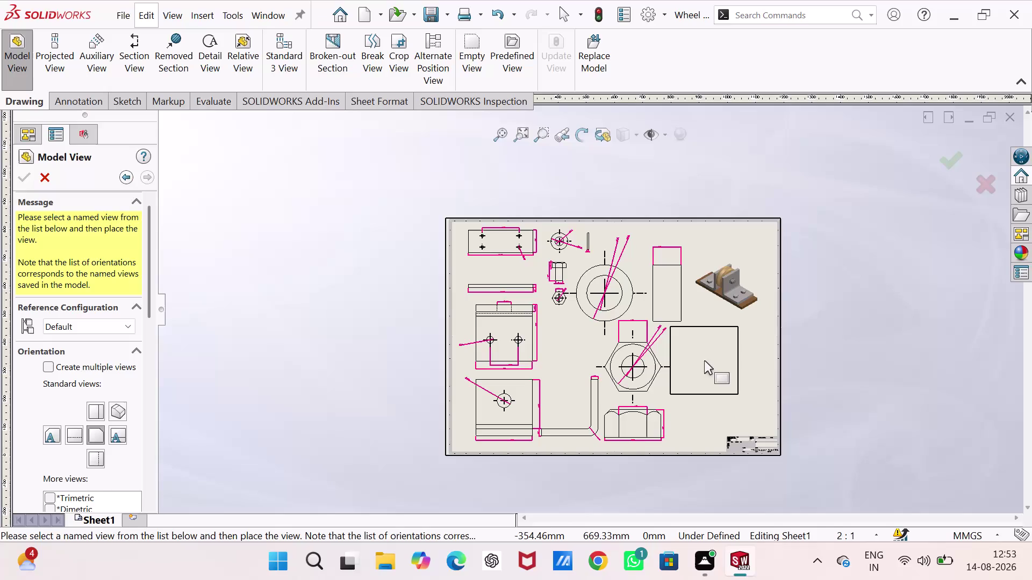
Place the wheel's front view, then drop its projected side view to the right.
click(704, 361)
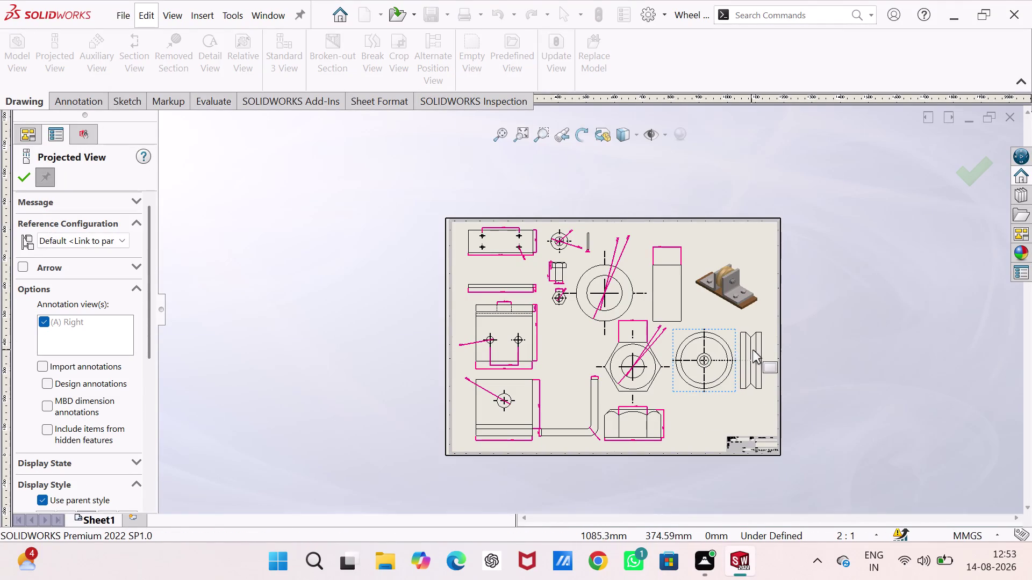
click(757, 350)
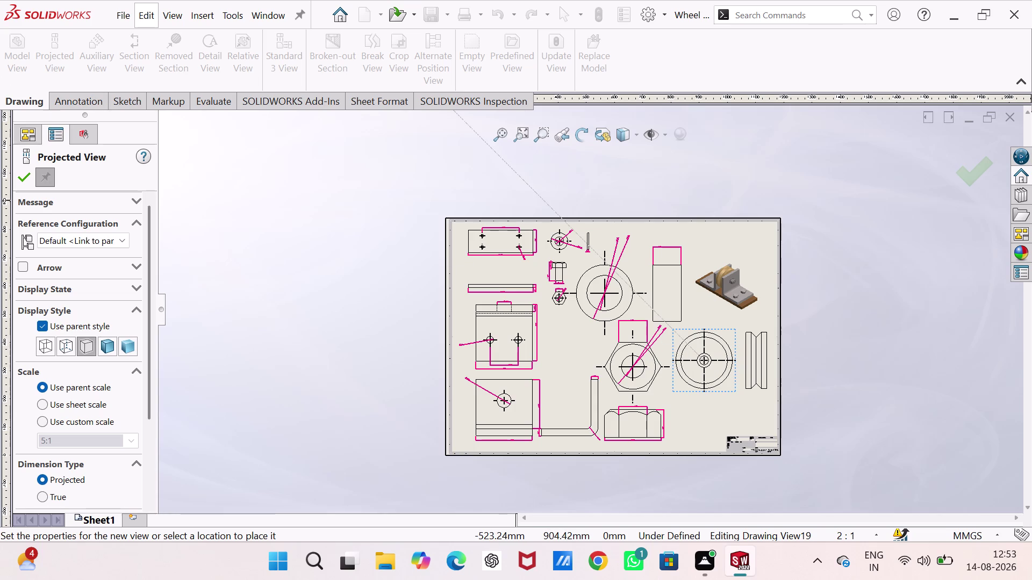
click(22, 174)
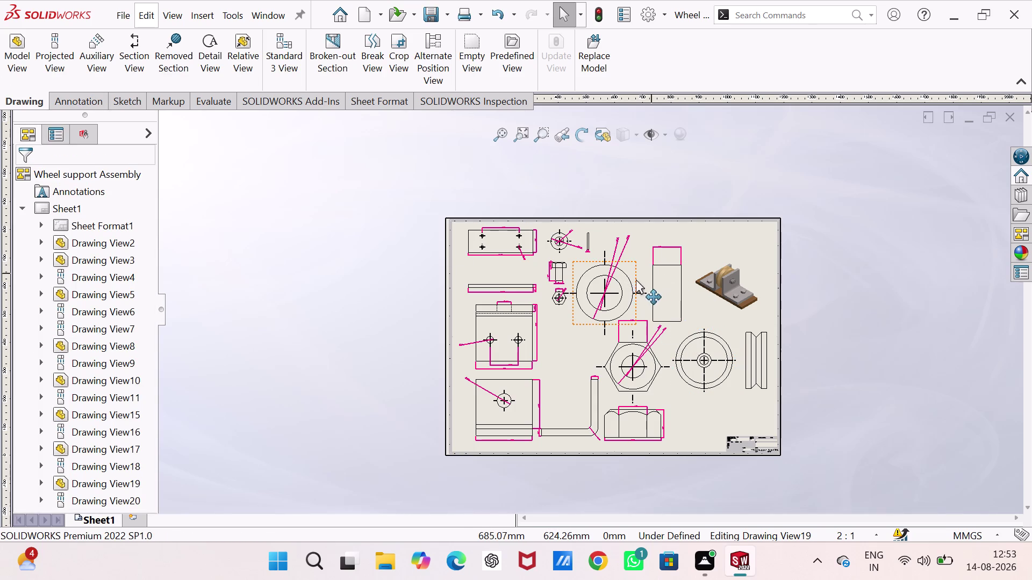
Set the bushing view (Drawing View15) to a custom 10:1 scale.
click(631, 280)
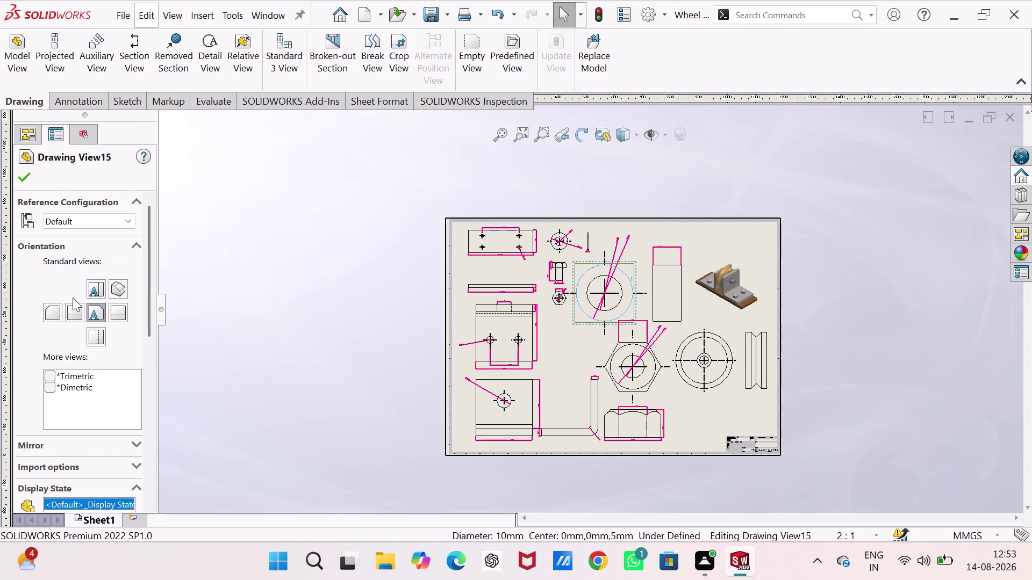
drag(150, 311, 155, 457)
click(134, 340)
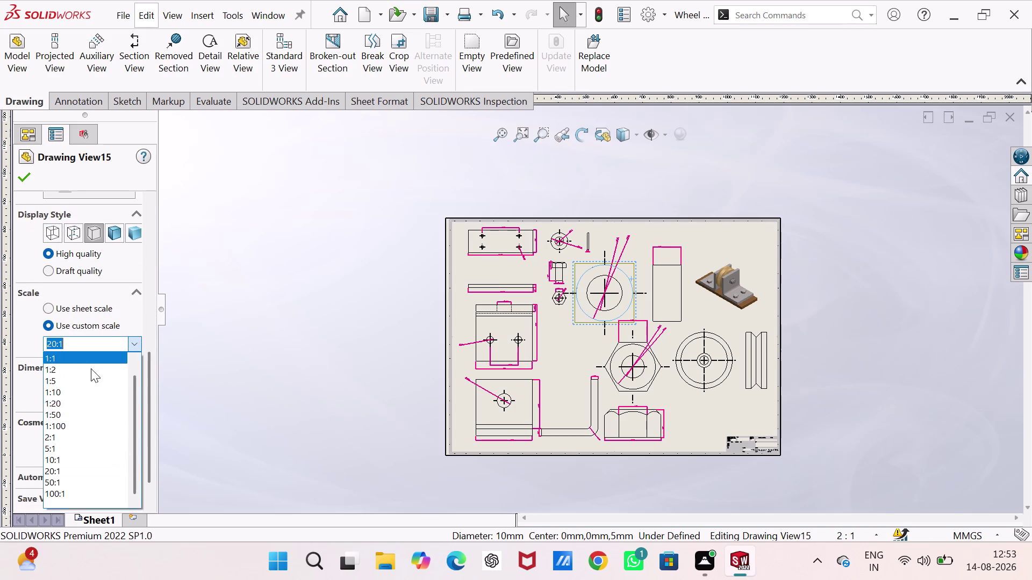
click(65, 462)
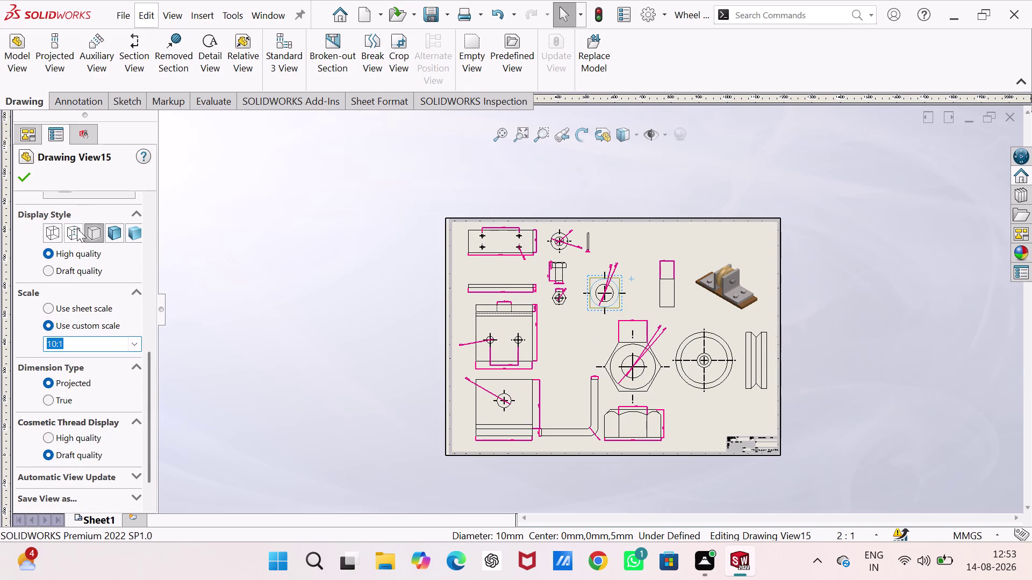
drag(20, 173, 26, 177)
Move the bushing front view below the small nut.
scroll(down, 3)
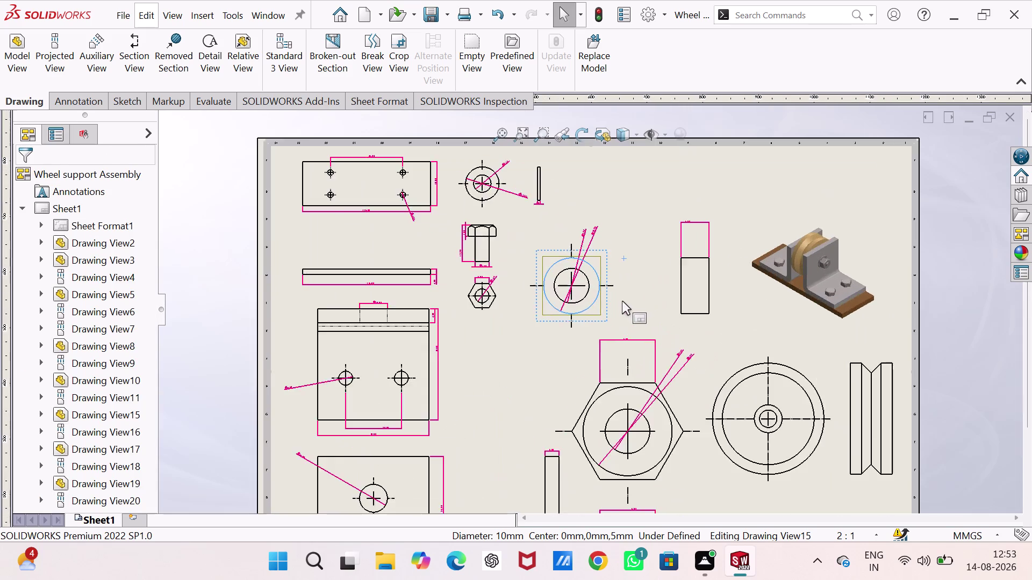
scroll(down, 3)
drag(494, 289, 425, 370)
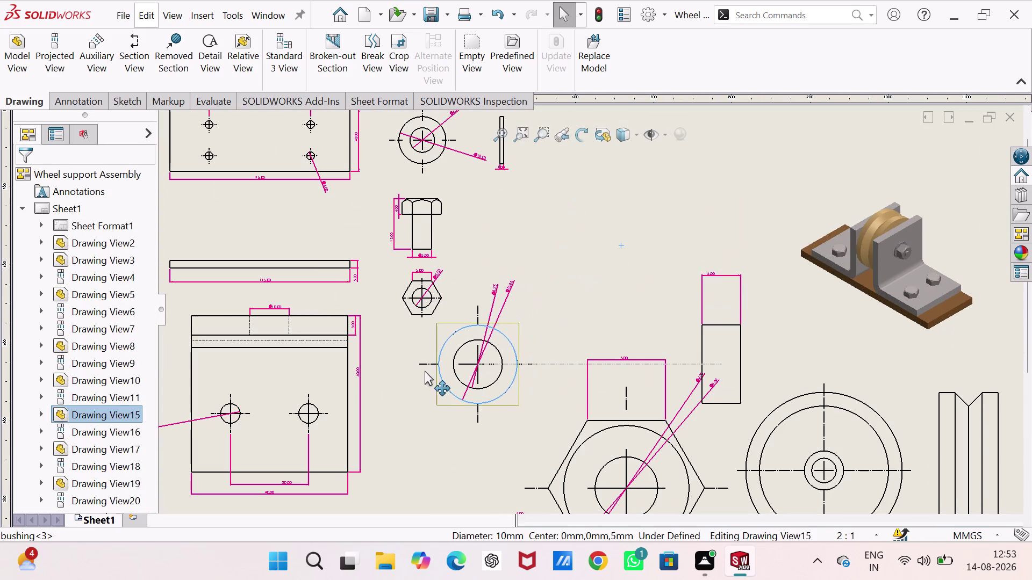
drag(425, 371, 364, 381)
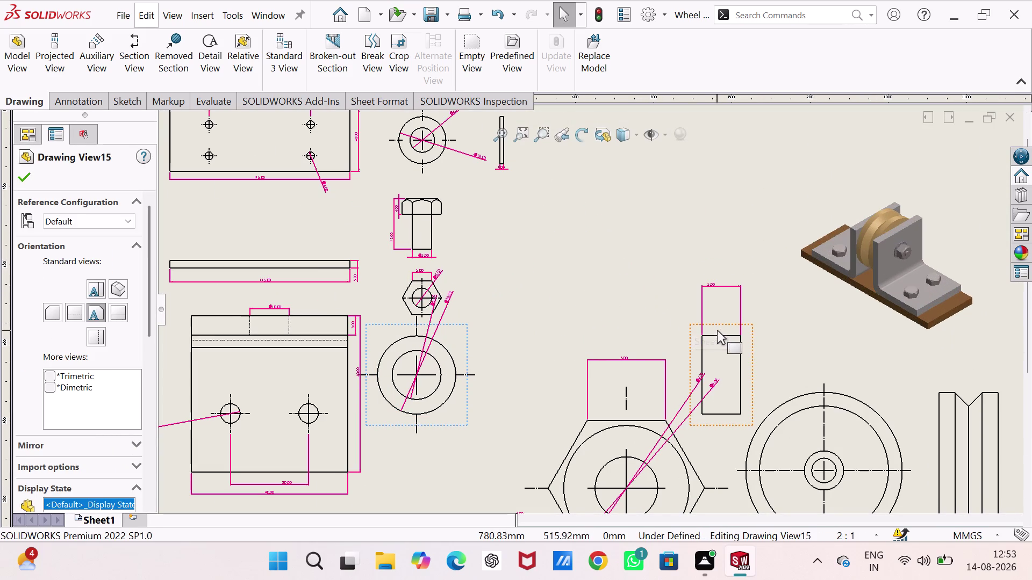
Place the bushing side view beside its front view.
drag(714, 329, 513, 374)
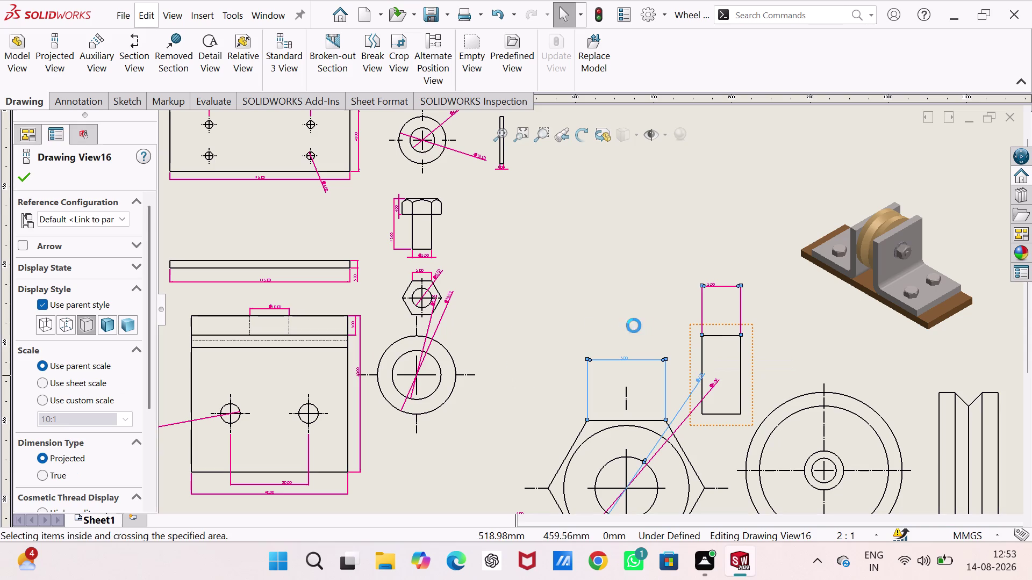
drag(687, 326, 577, 352)
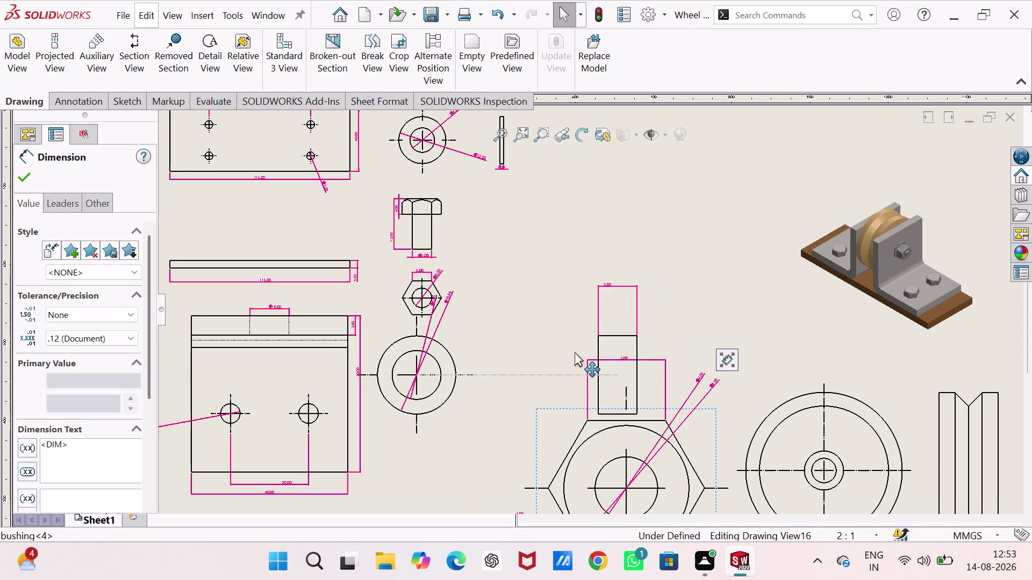
drag(576, 351, 473, 367)
click(645, 276)
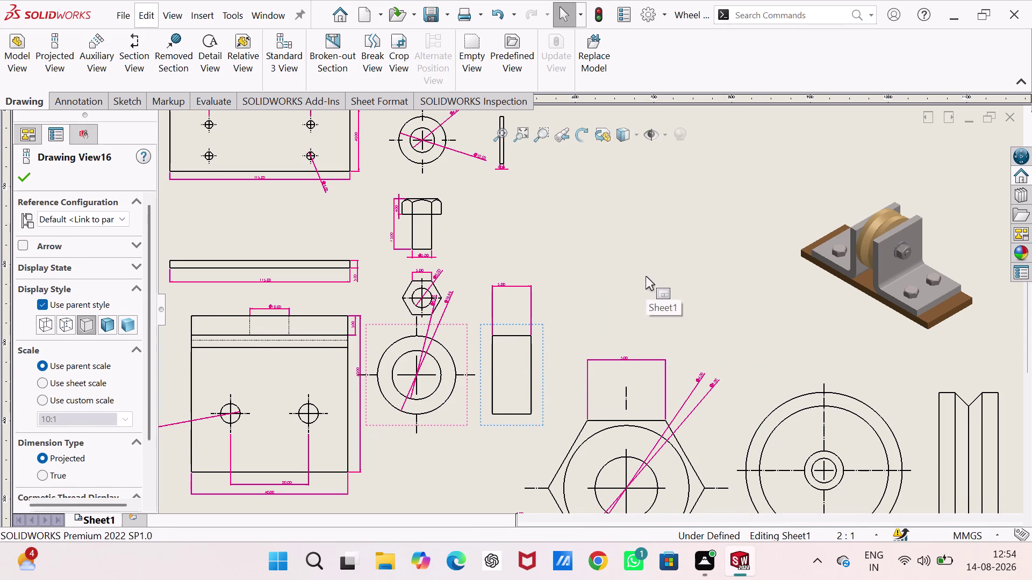
scroll(up, 3)
scroll(up, 3)
scroll(down, 3)
scroll(down, 3)
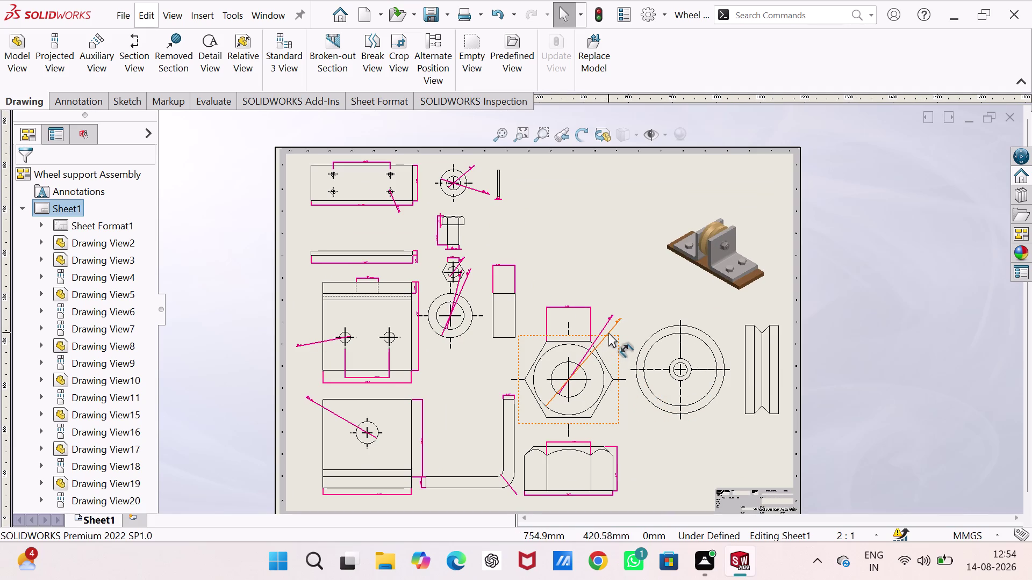
drag(608, 333, 611, 266)
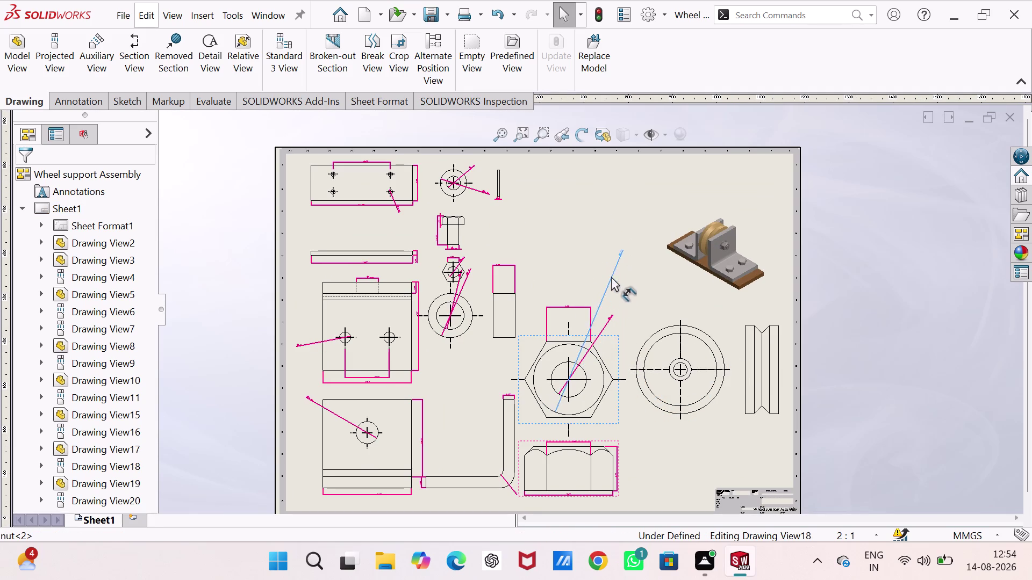
Move the hex nut view to the sheet top with its side view beneath.
drag(611, 266, 591, 313)
drag(575, 307, 577, 319)
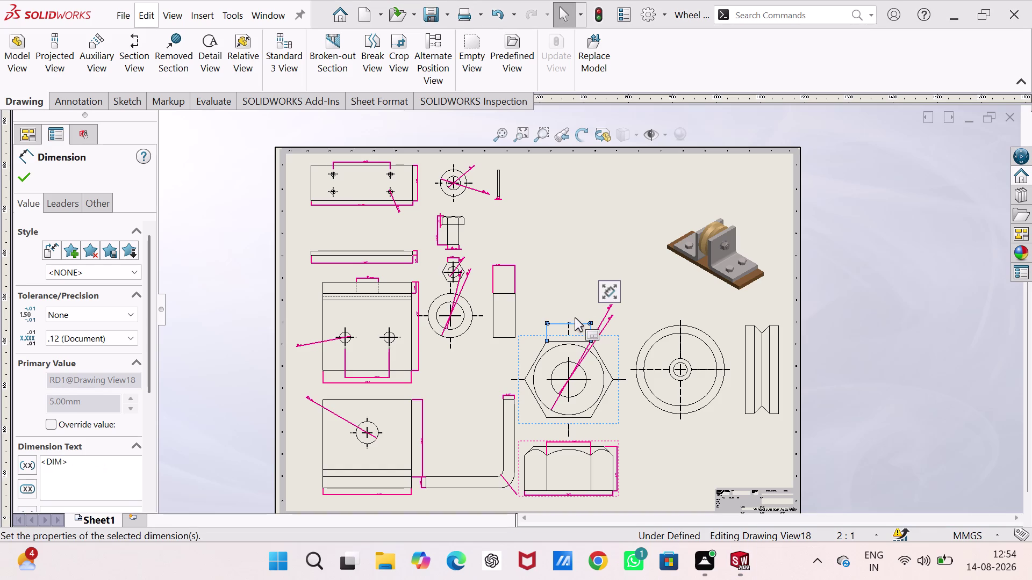
key(Escape)
key(Escape)
drag(612, 335, 613, 280)
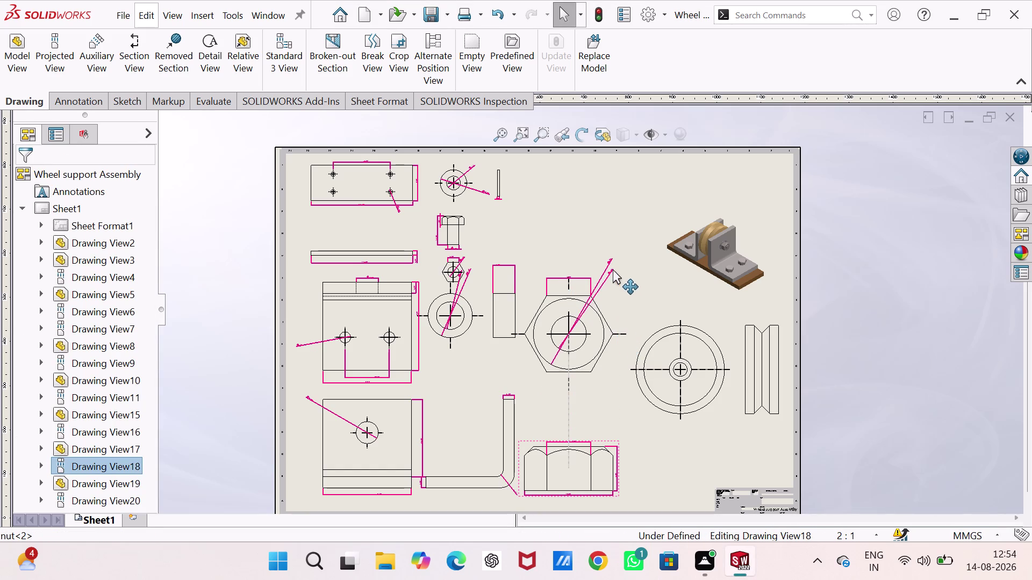
drag(613, 280, 603, 173)
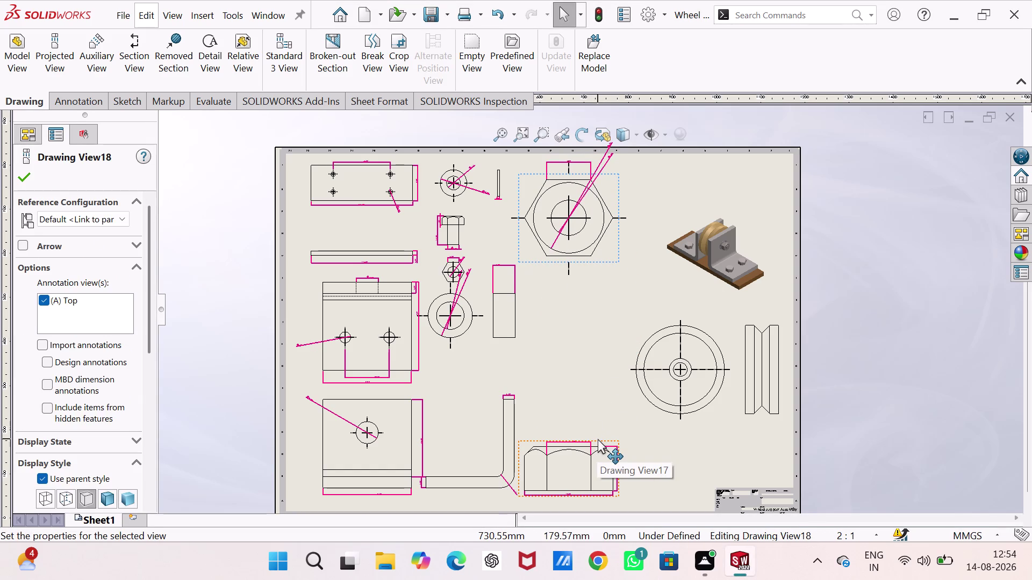
drag(598, 441, 602, 279)
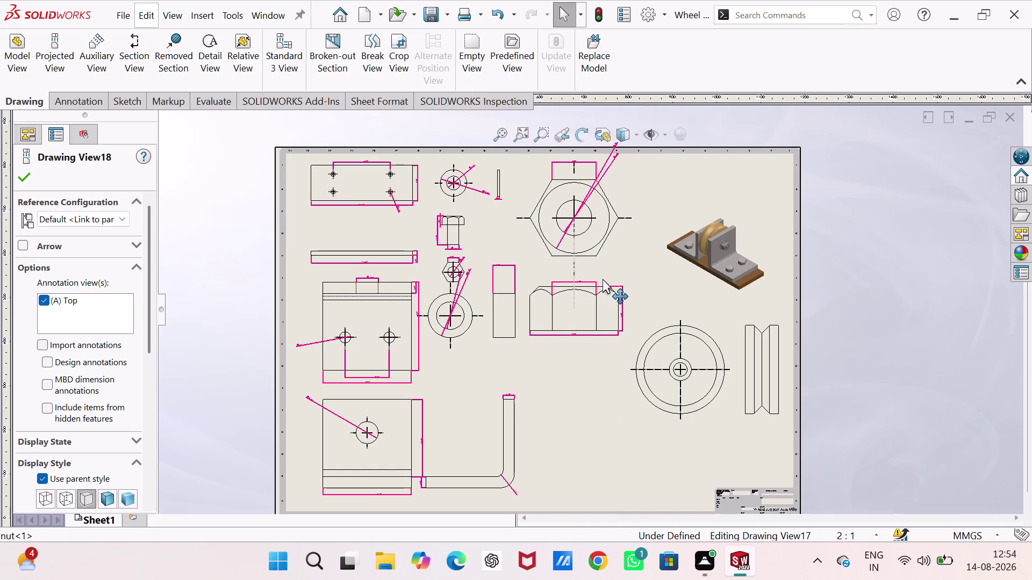
drag(602, 279, 603, 277)
Move the wheel front view under the nut, with its side view alongside.
drag(628, 349, 511, 360)
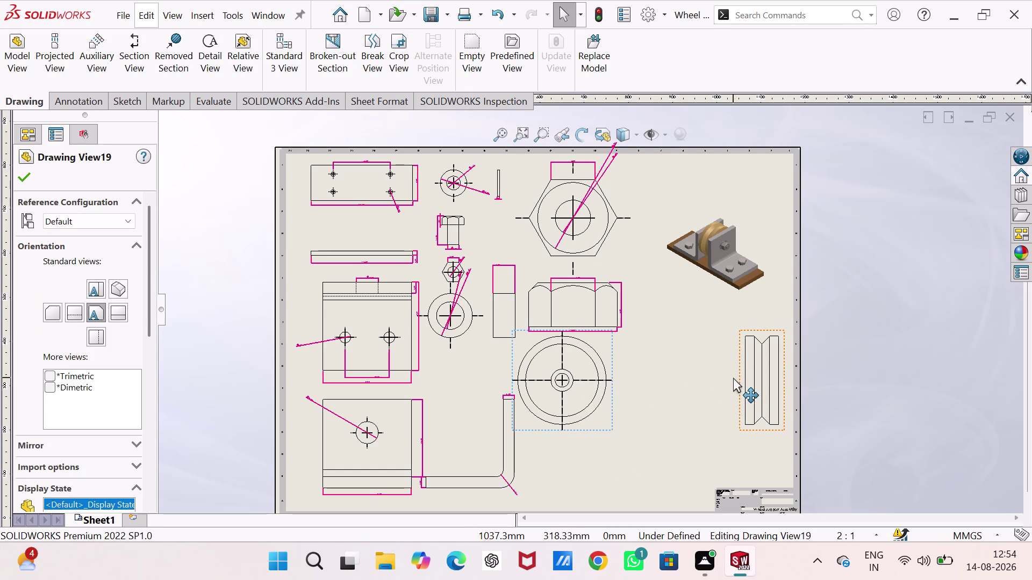
drag(737, 375, 637, 380)
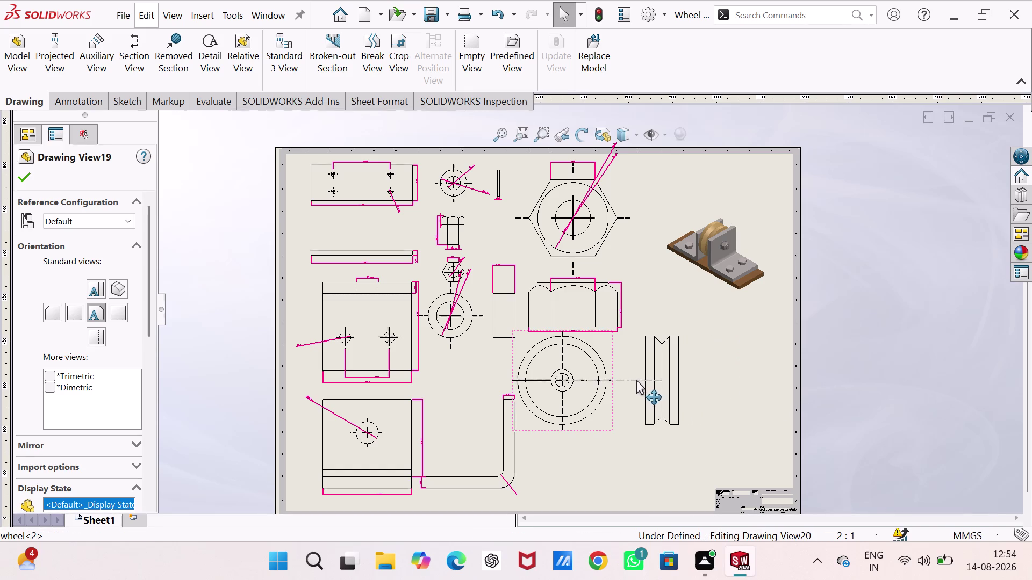
drag(637, 379, 629, 381)
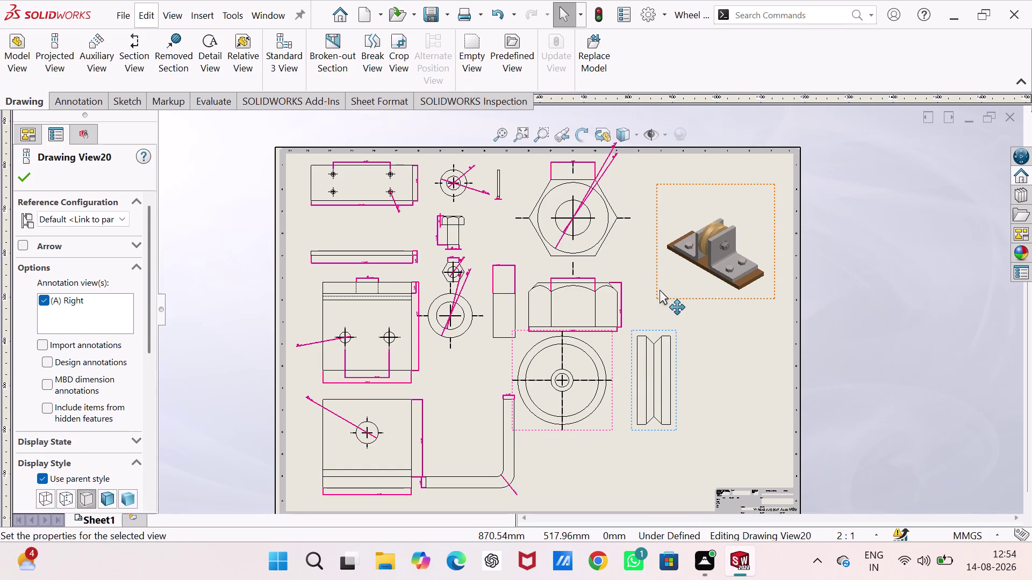
scroll(down, 3)
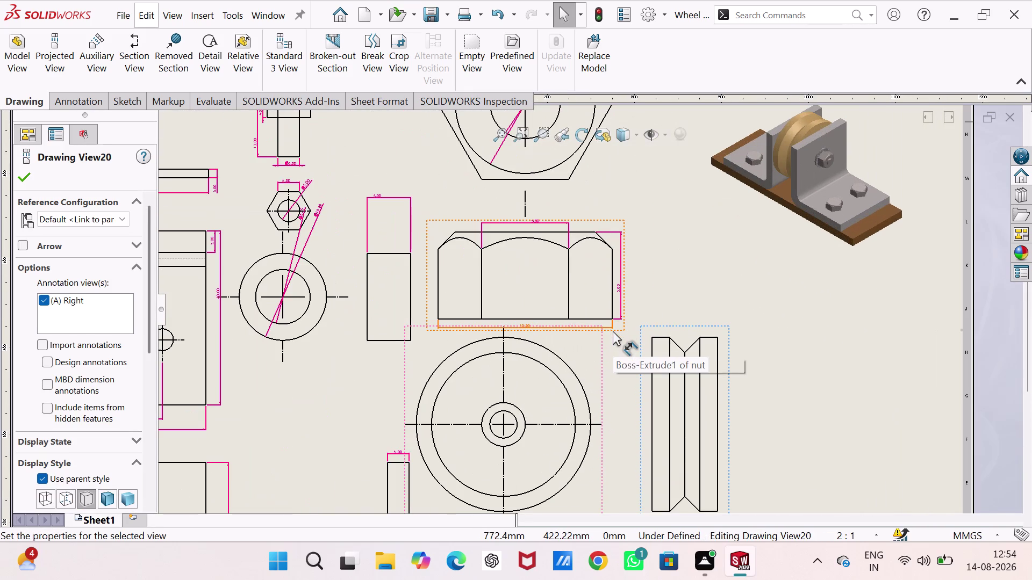
scroll(up, 3)
scroll(up, 3)
scroll(down, 3)
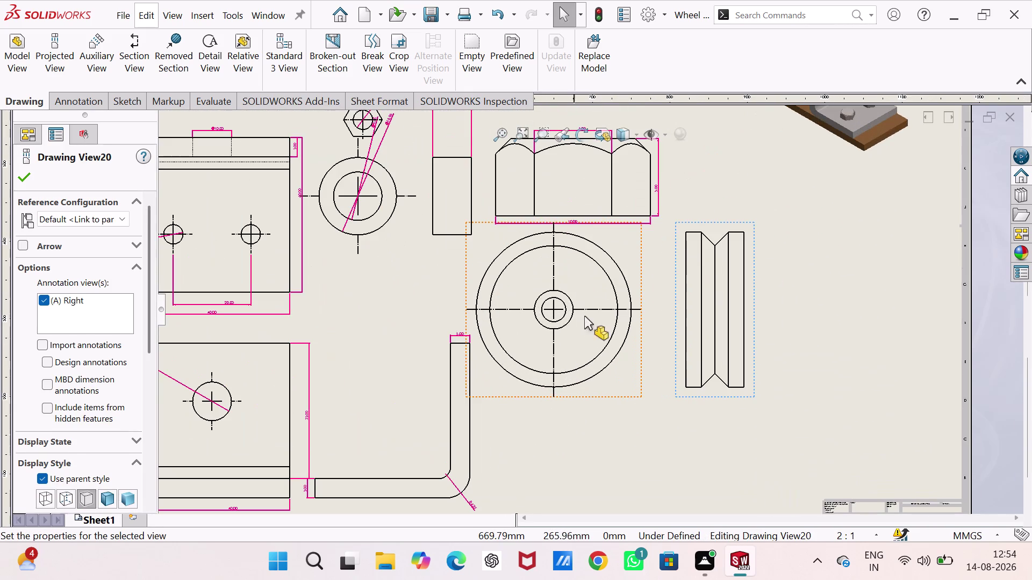
Start Smart Dimension and dimension the wheel's 10 mm hub hole.
click(93, 99)
click(35, 52)
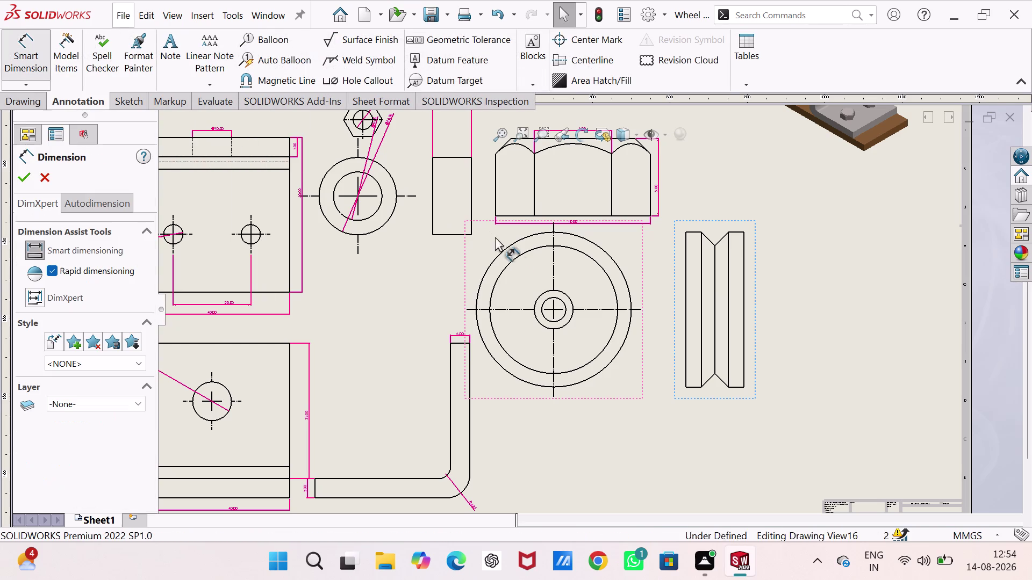
click(566, 295)
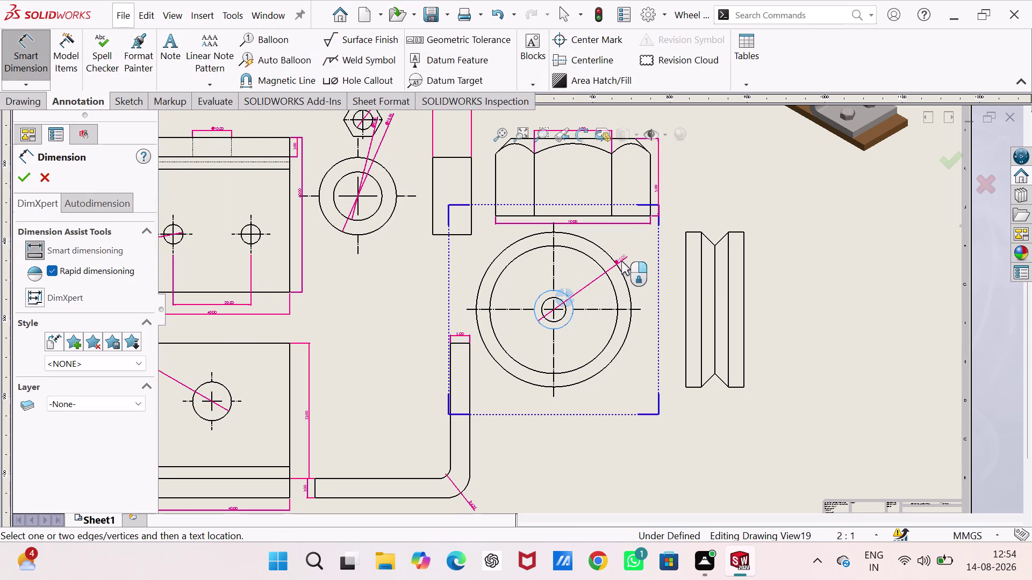
click(636, 239)
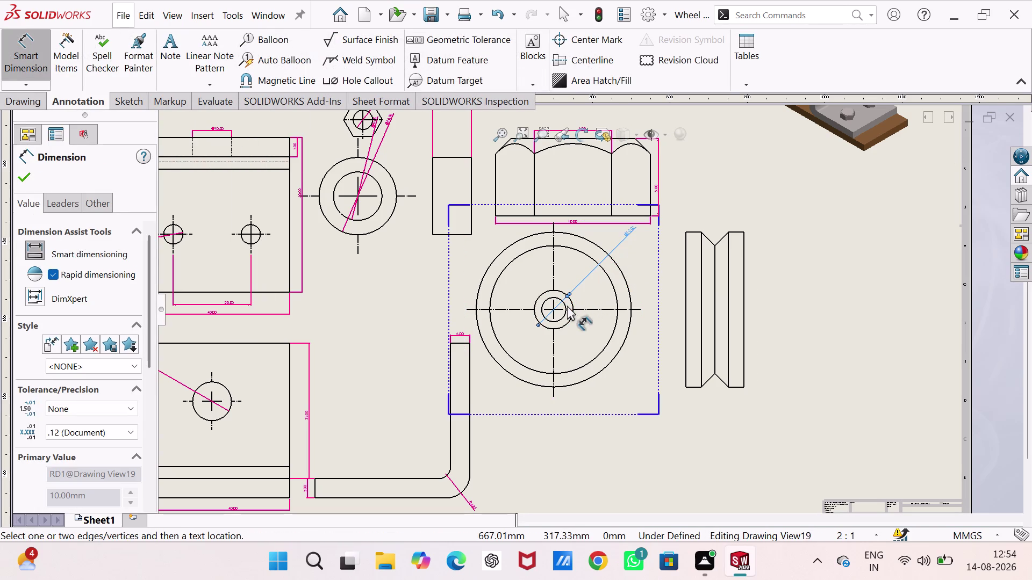
click(566, 308)
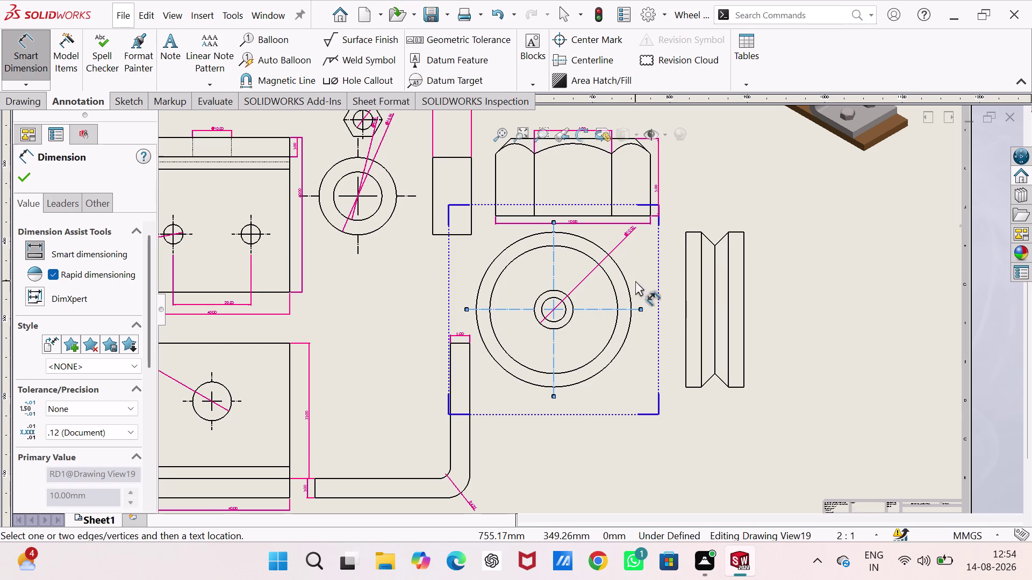
click(626, 278)
click(627, 282)
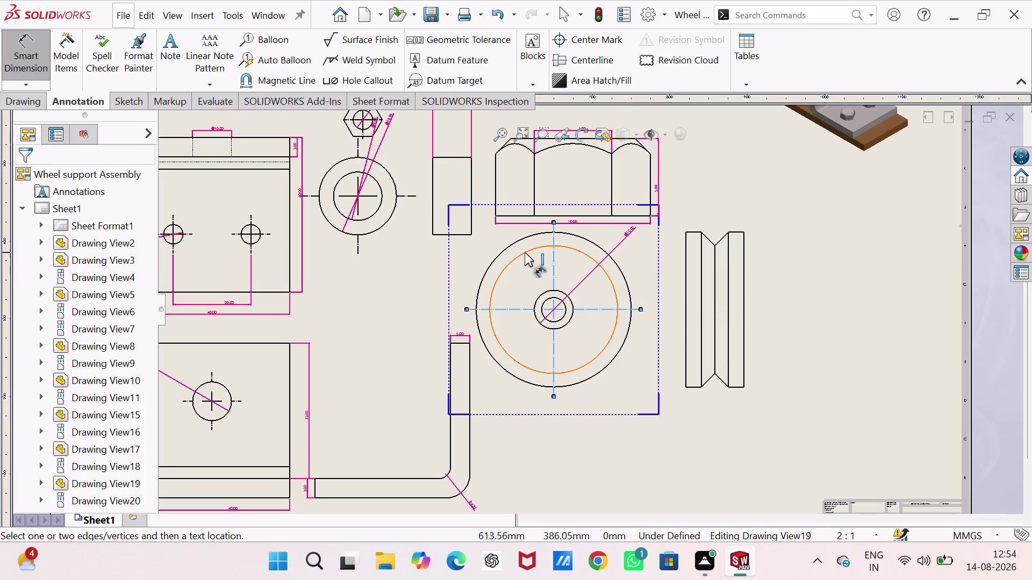
key(Escape)
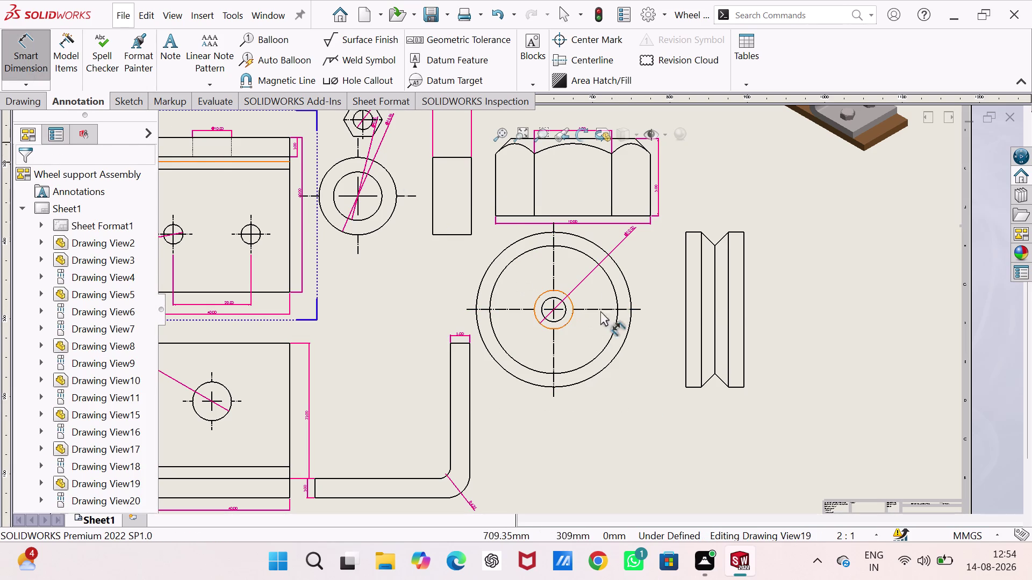
Add the wheel's 40 mm outer diameter and the remaining circle diameters.
click(629, 288)
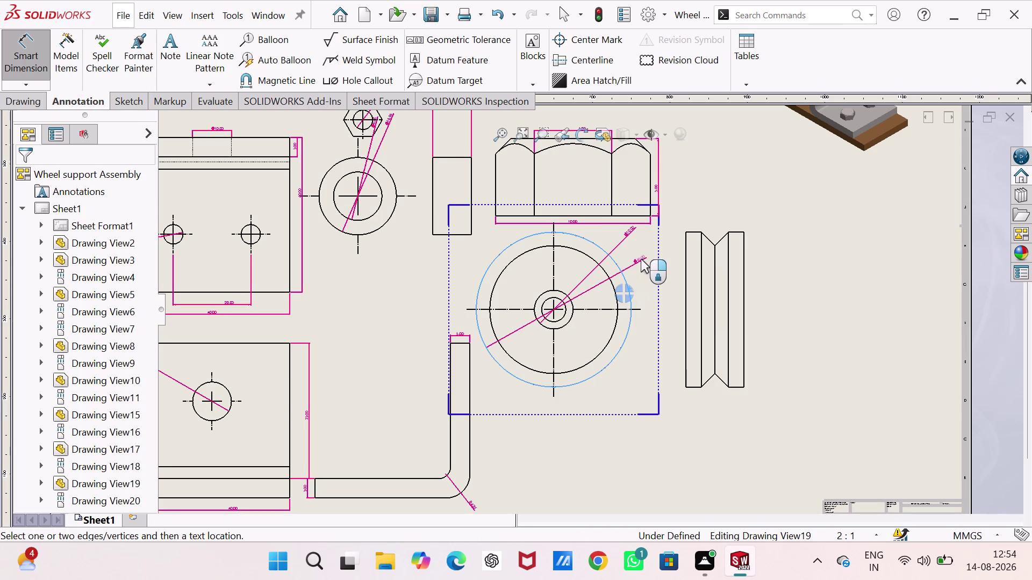
click(642, 252)
click(614, 288)
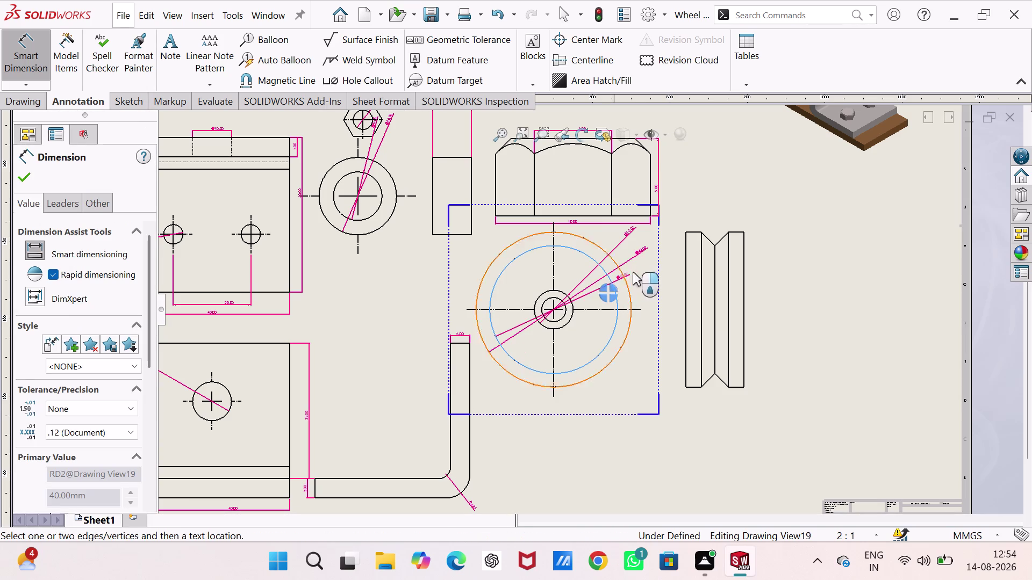
click(645, 266)
click(561, 318)
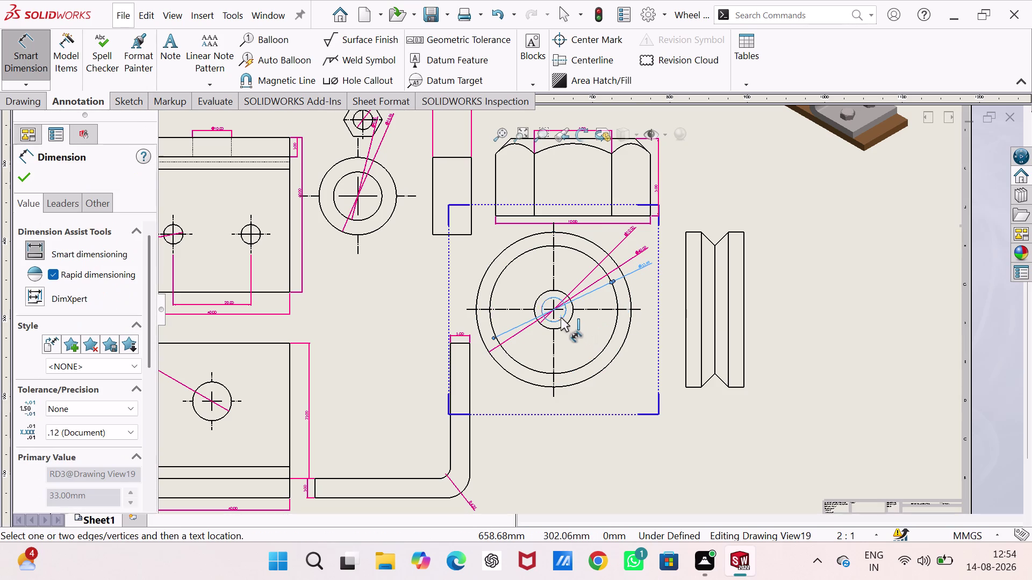
click(642, 289)
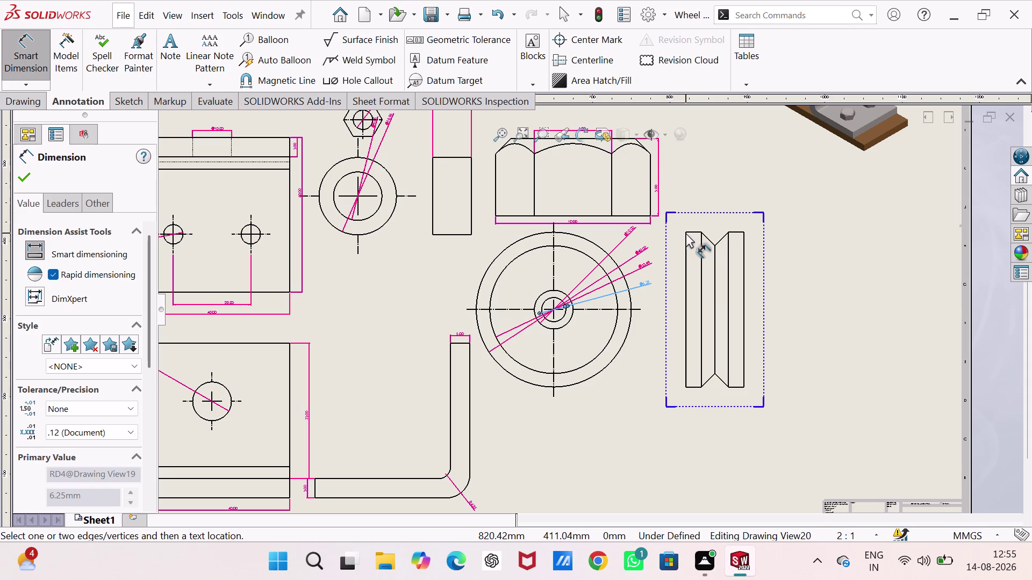
click(685, 232)
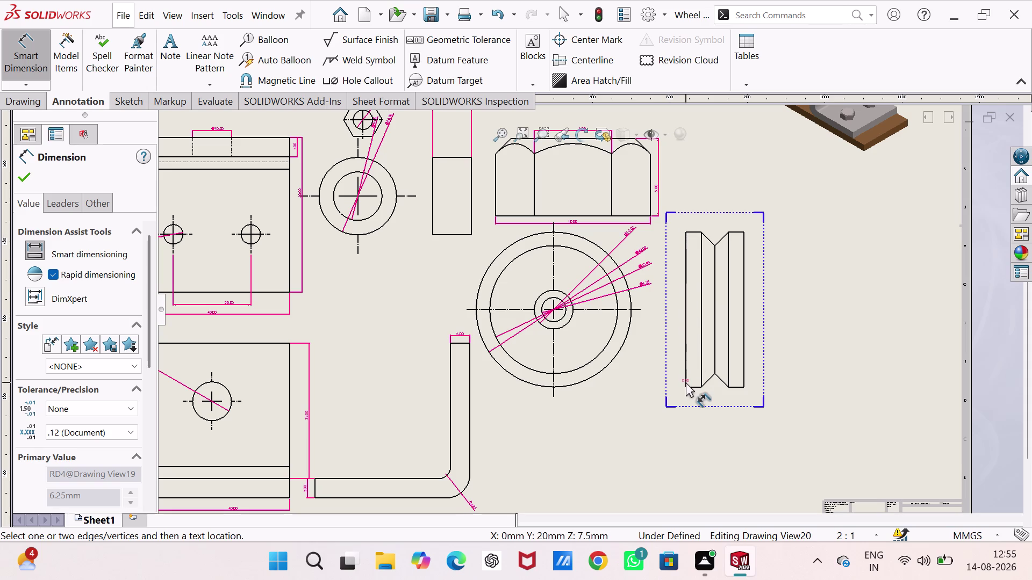
Dimension the side view's Ø40 diameter and both 4.00 rim widths.
click(686, 387)
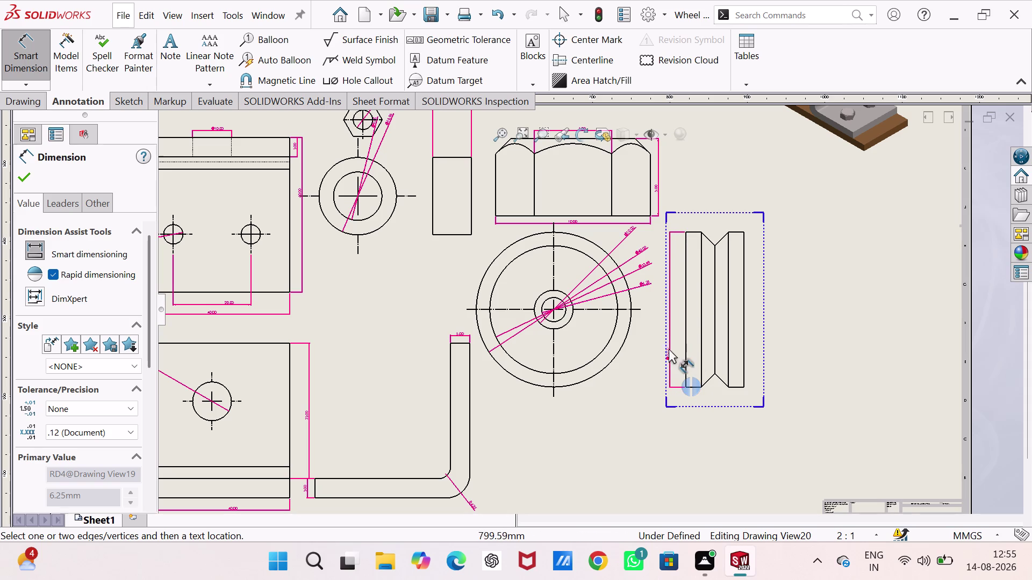
click(675, 321)
scroll(down, 3)
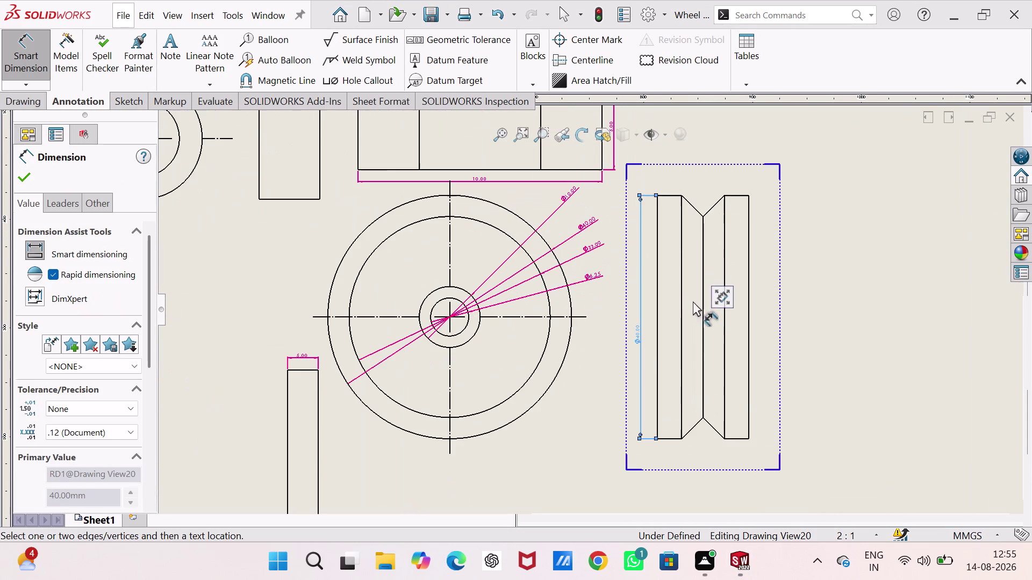
click(663, 169)
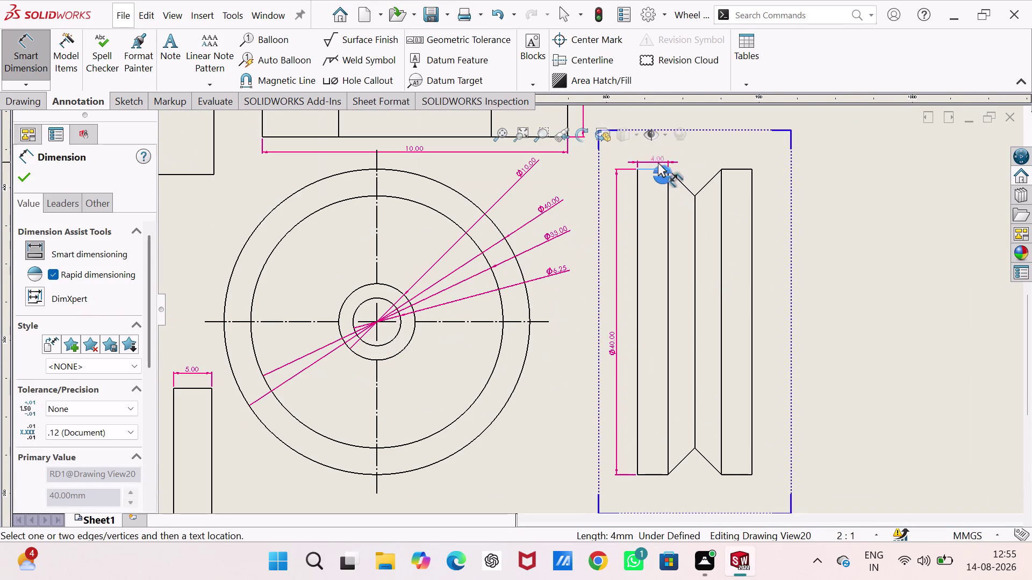
click(658, 163)
click(730, 169)
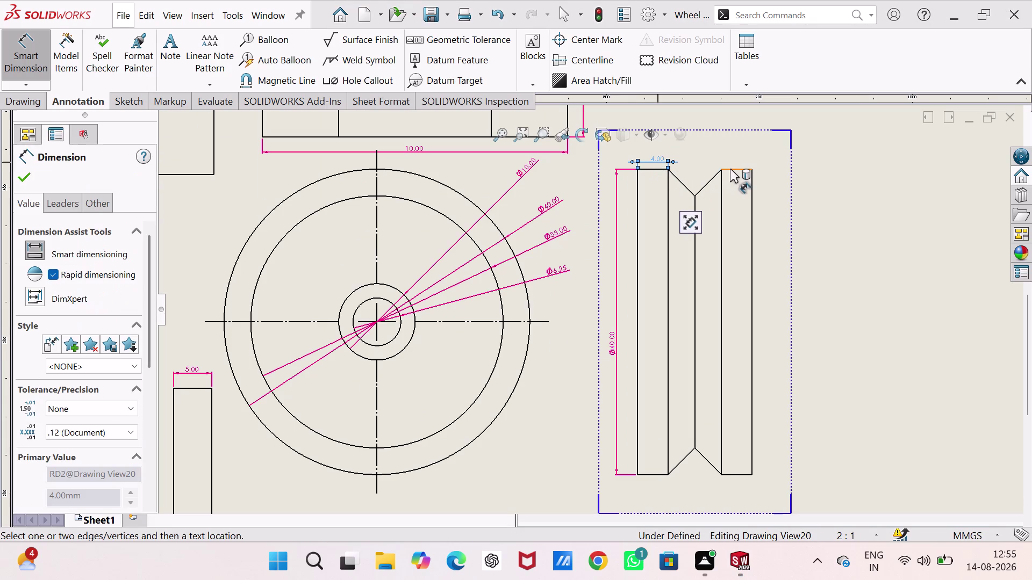
click(726, 156)
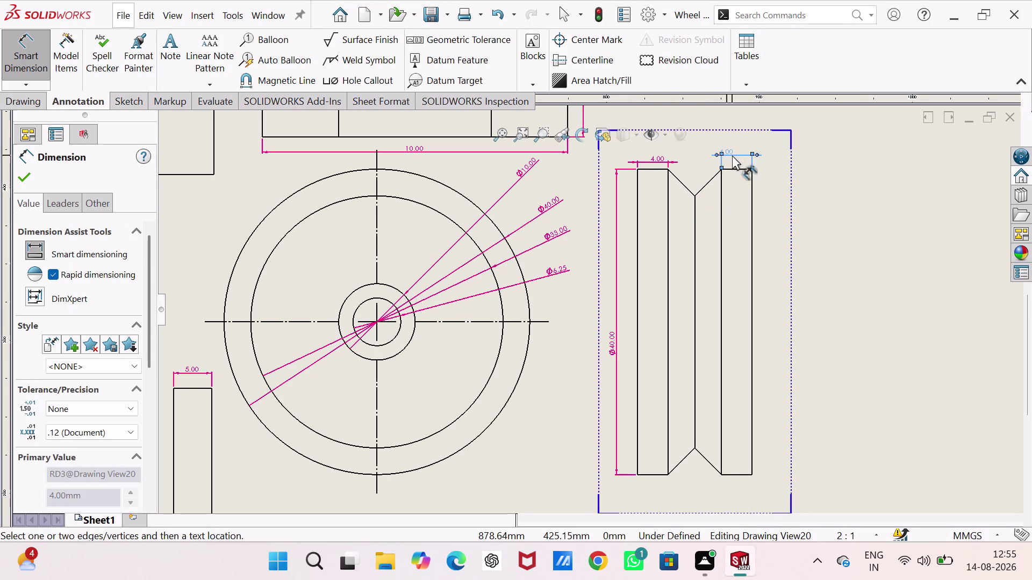
drag(729, 151, 733, 157)
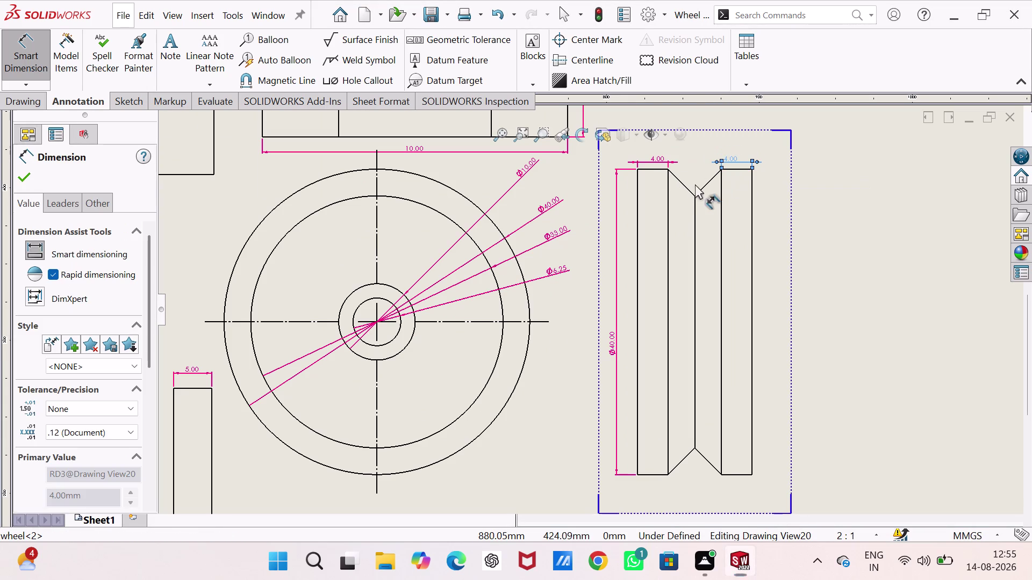
Add the 90° groove angle and the 7.00 total width above the view.
click(684, 186)
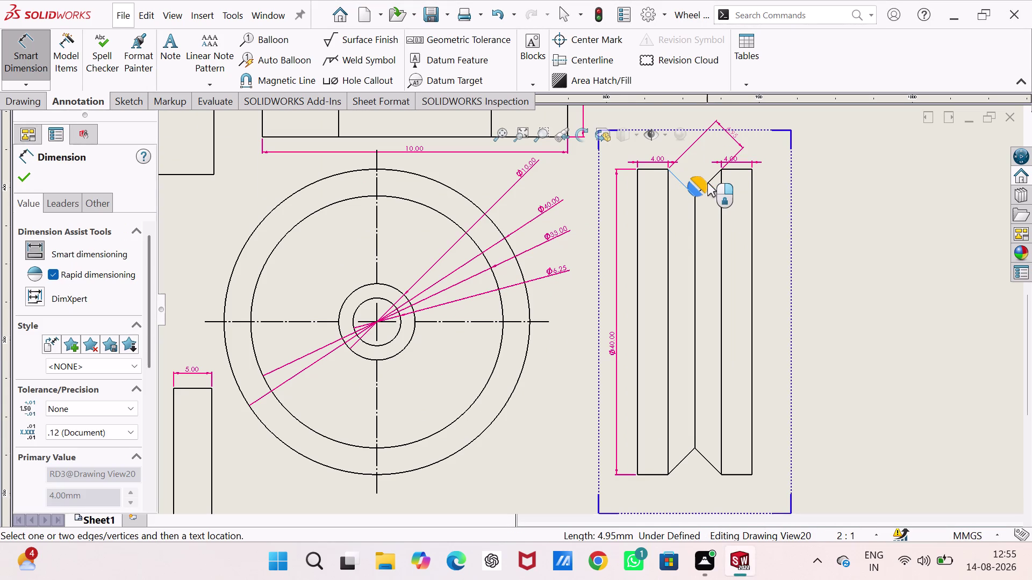
click(709, 181)
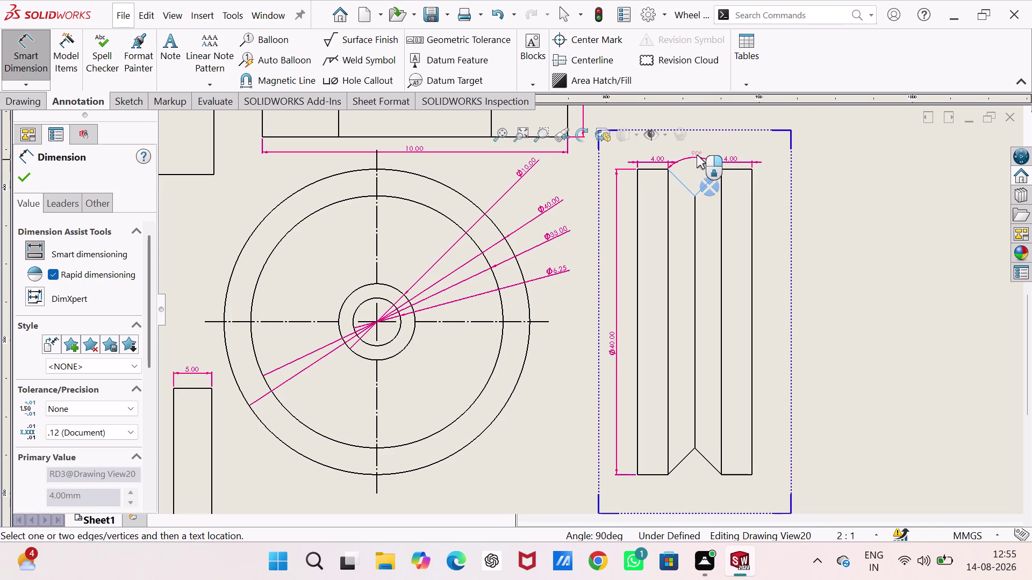
click(696, 148)
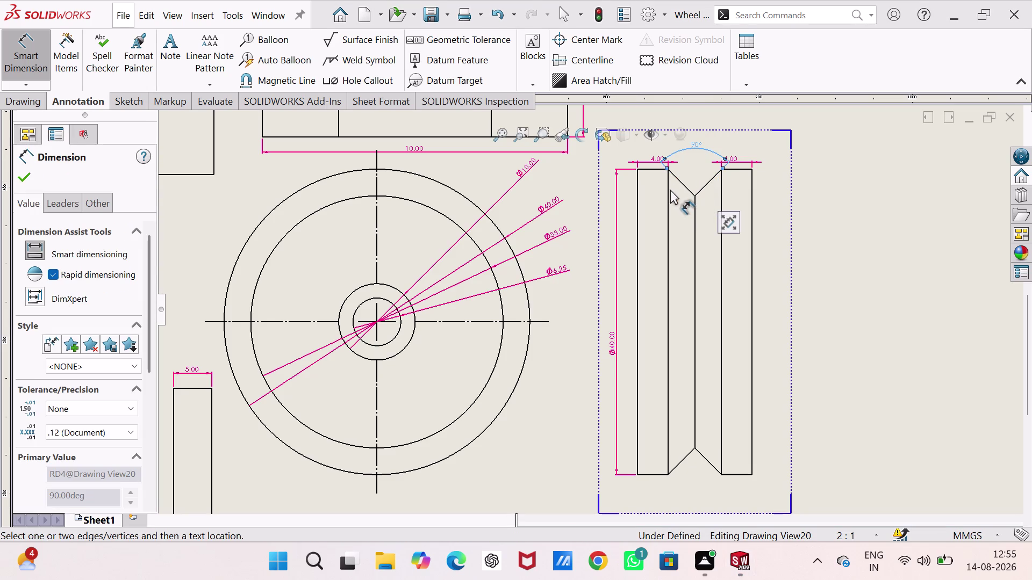
click(666, 196)
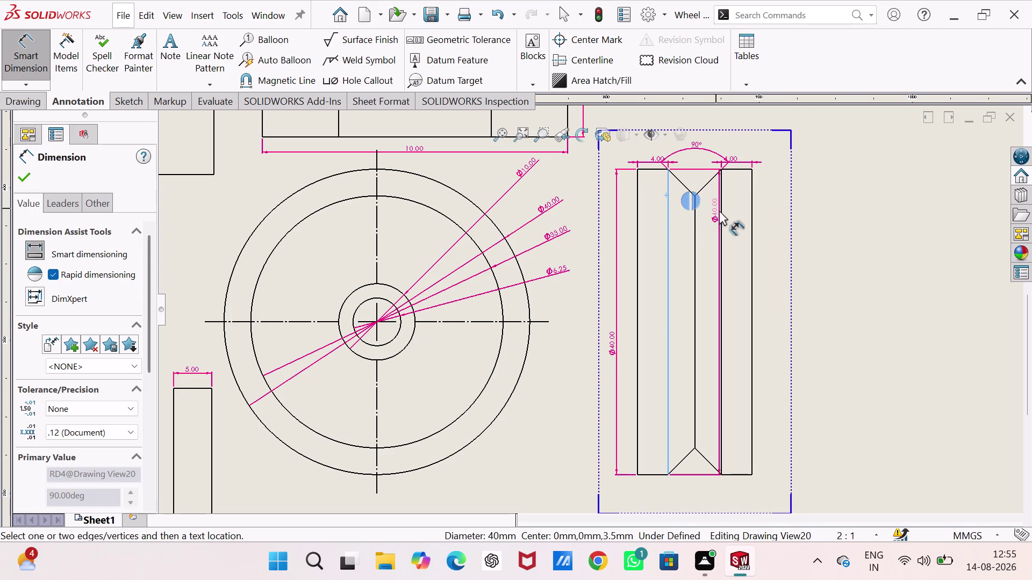
click(720, 212)
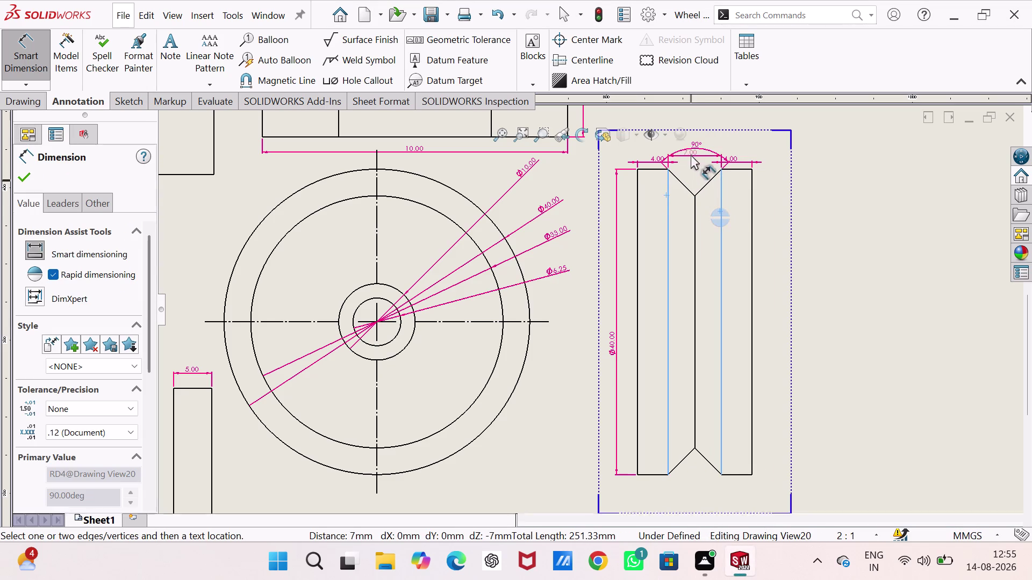
click(696, 137)
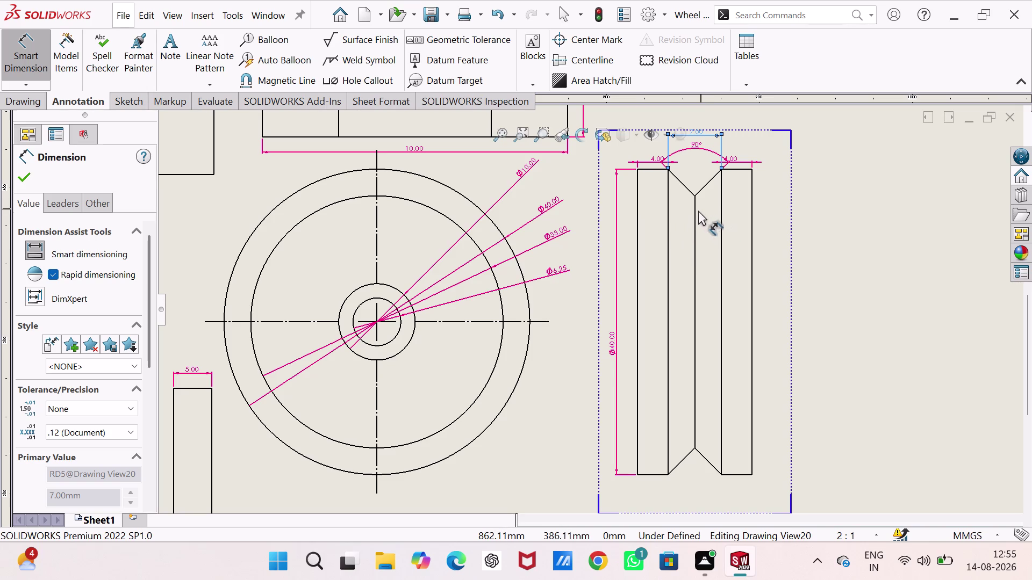
scroll(up, 3)
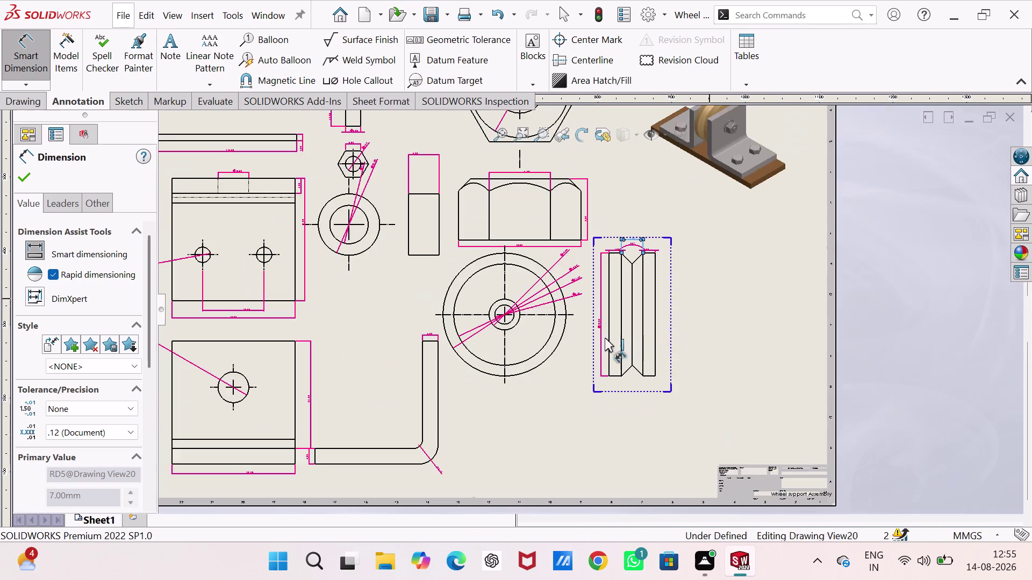
Exit dimensioning, then start and cancel an auxiliary view.
scroll(down, 3)
key(Escape)
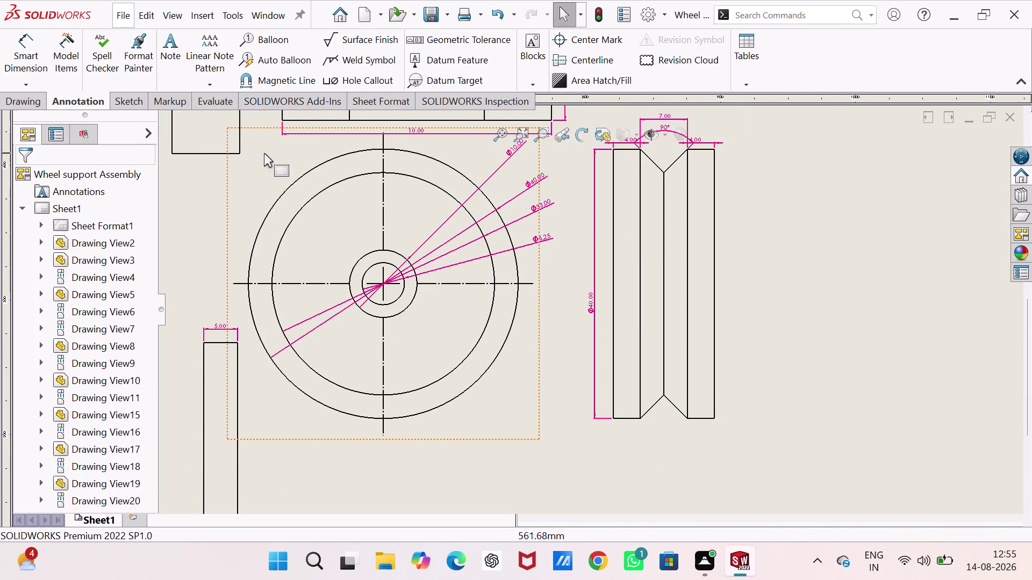
click(24, 110)
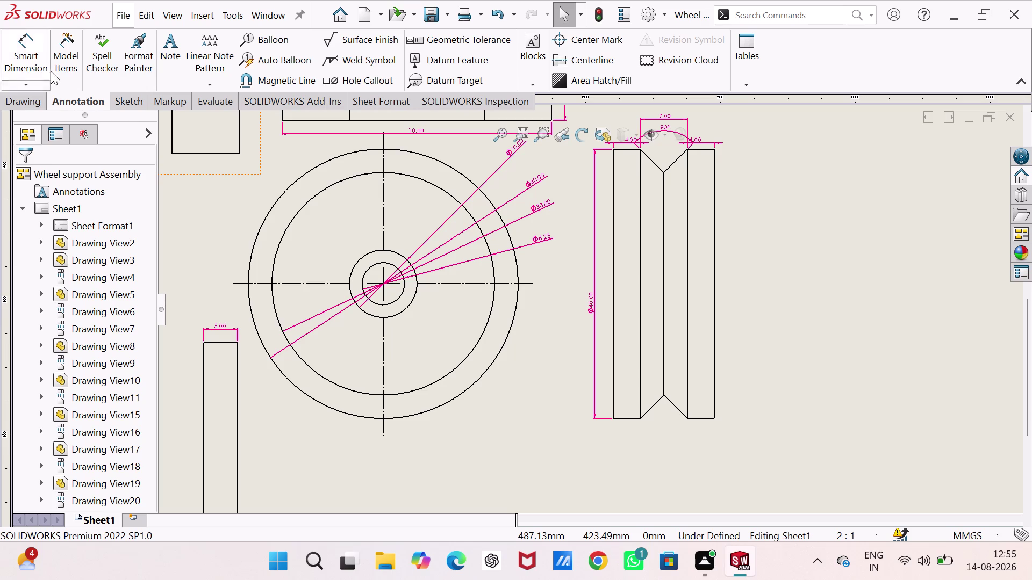
click(38, 102)
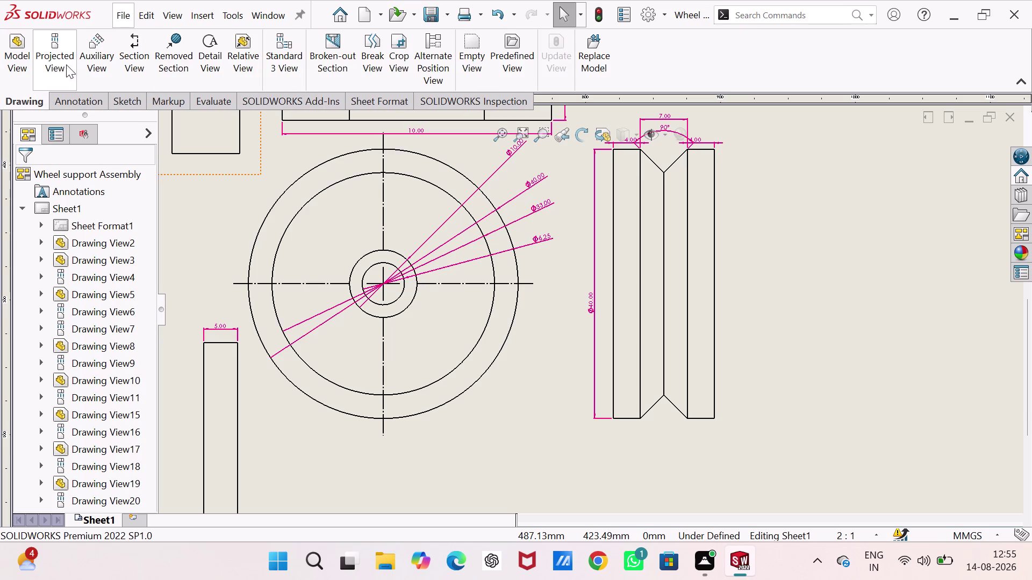
click(90, 51)
key(Escape)
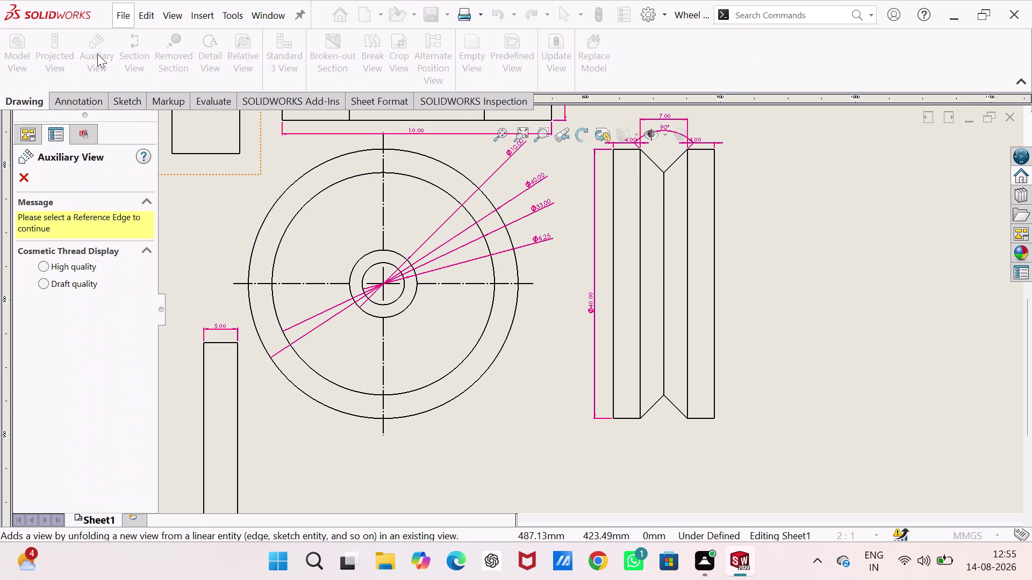
key(Escape)
click(21, 173)
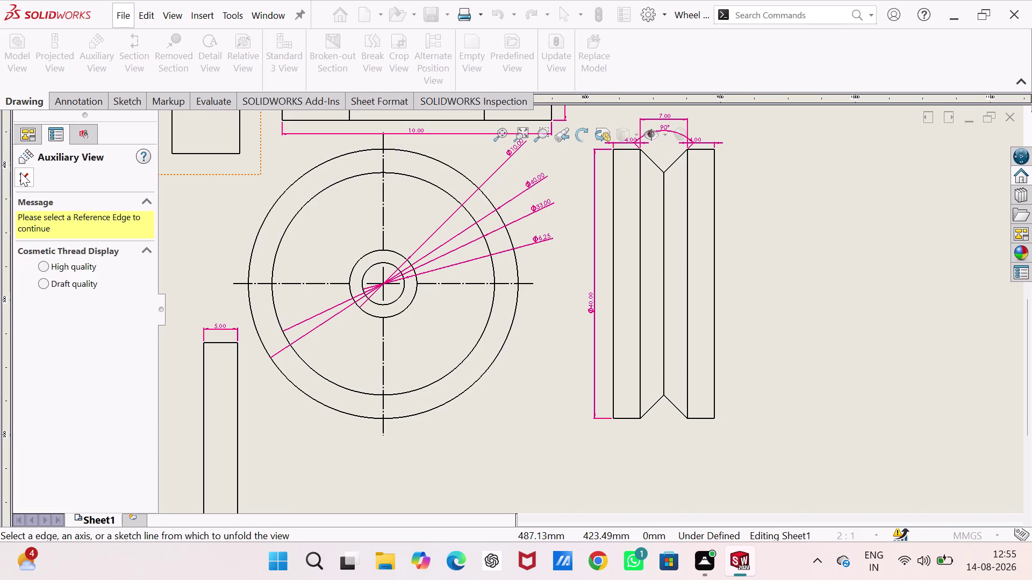
Create a horizontal section cut through the wheel front view's centre and confirm.
click(135, 57)
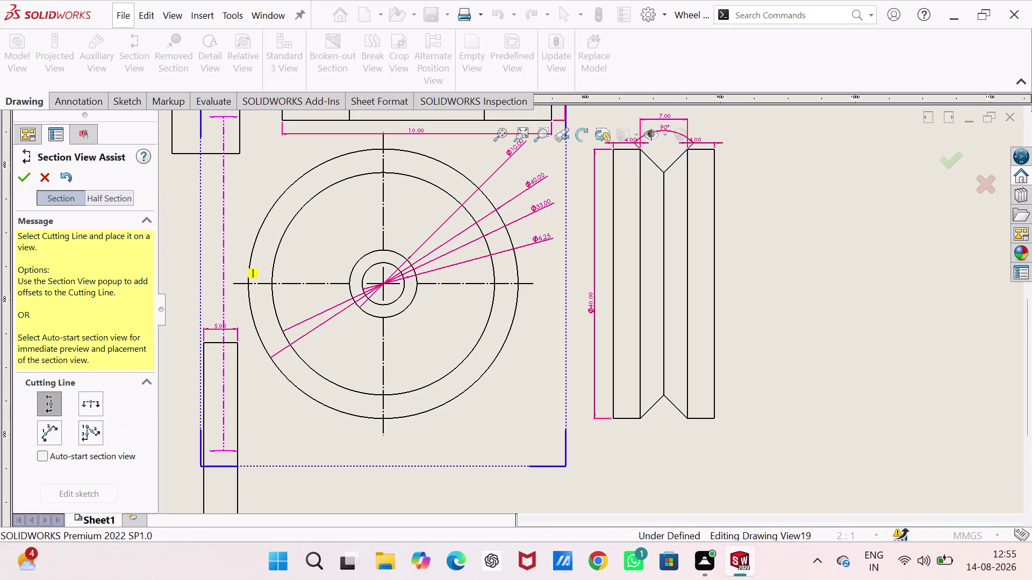
click(95, 401)
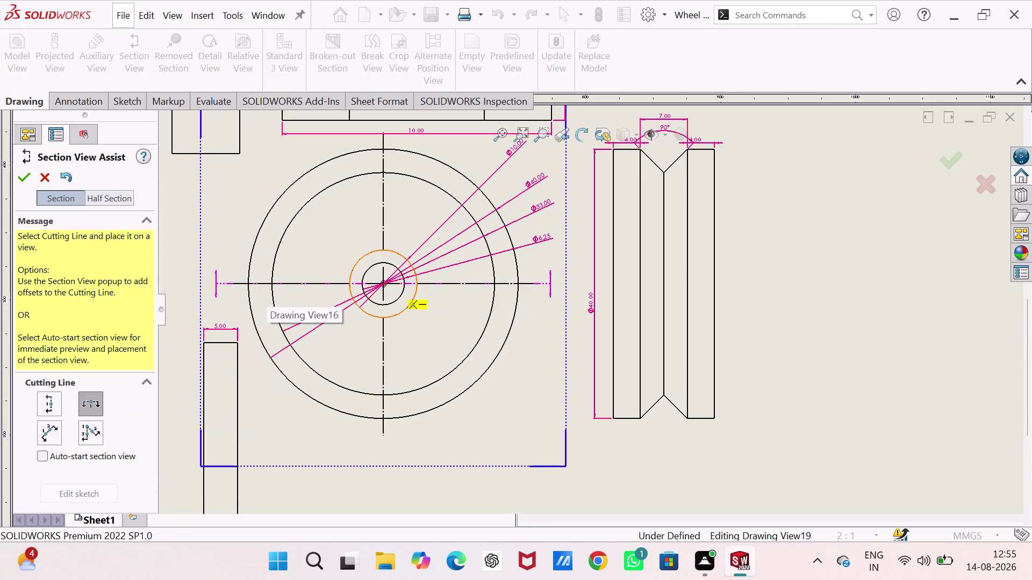
click(379, 283)
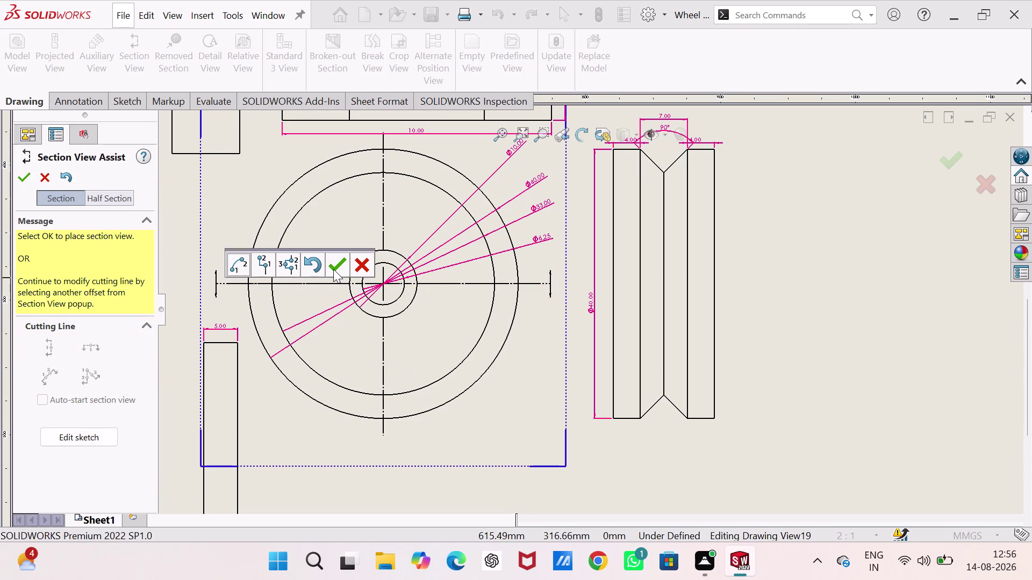
click(334, 269)
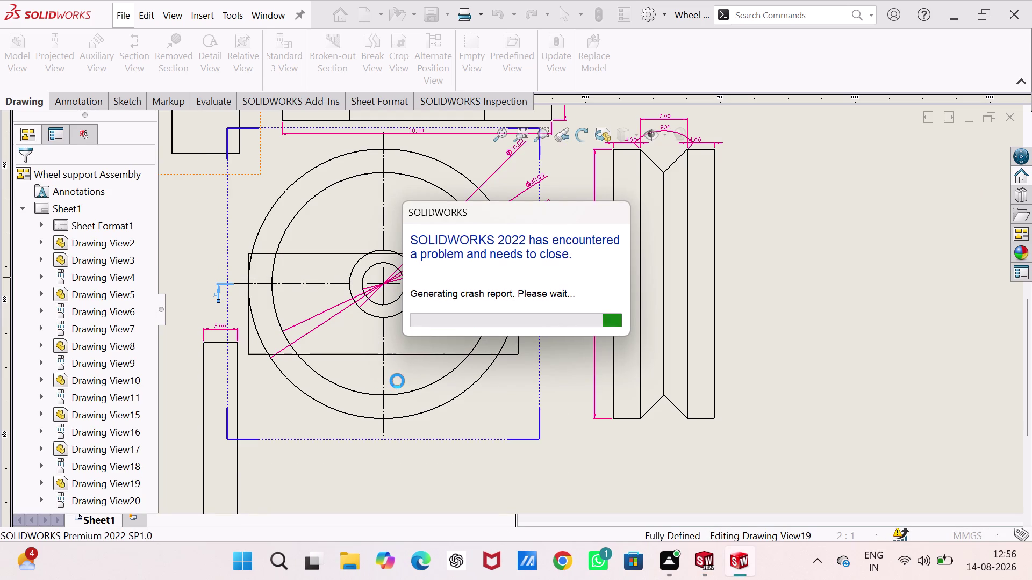
Wait for the crash report while SOLIDWORKS shuts down to the desktop.
scroll(up, 3)
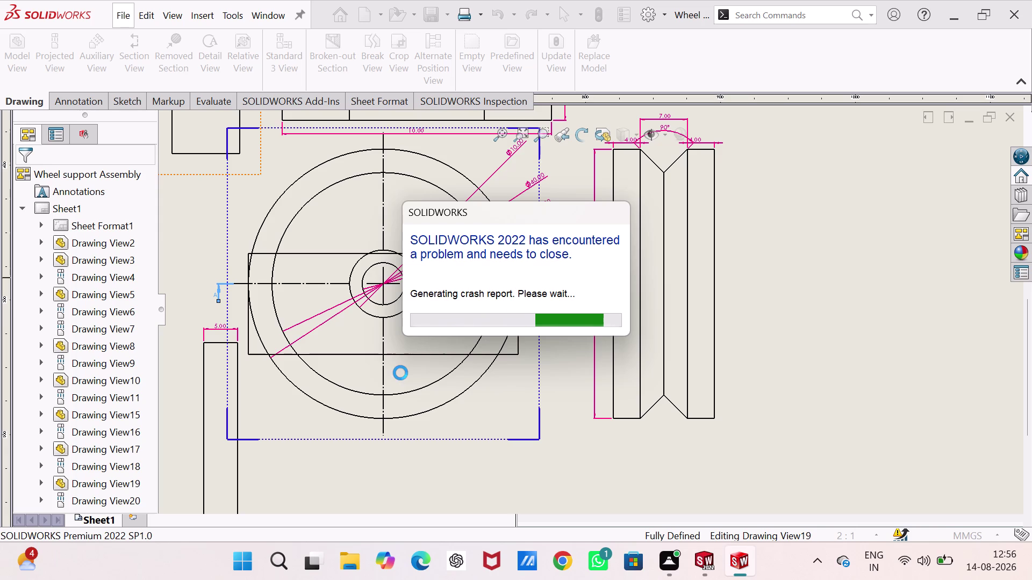
double_click(535, 320)
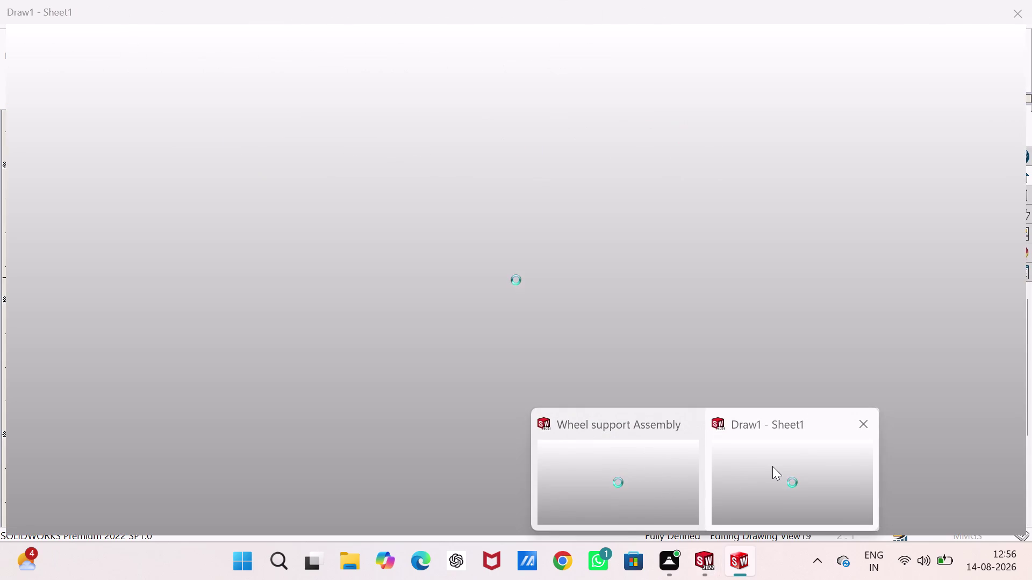
click(473, 387)
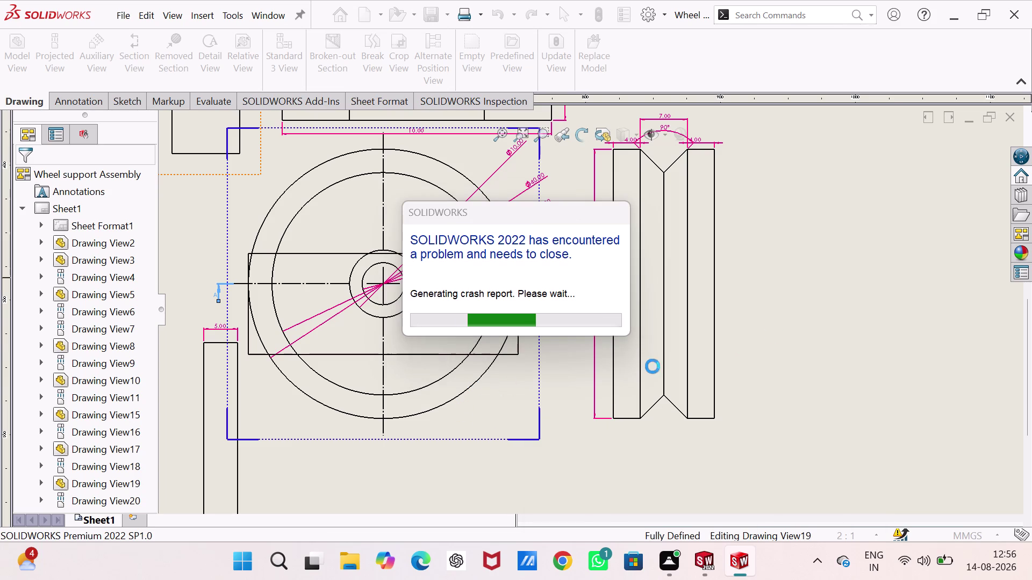
double_click(886, 284)
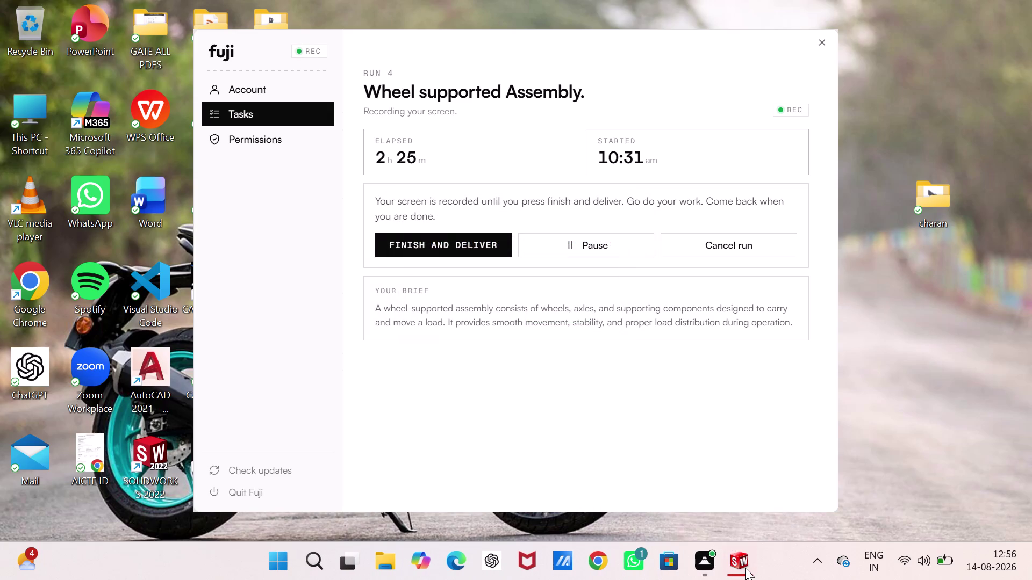
Show the SOLIDWORKS Error Report from the taskbar, click Done and close it.
click(745, 568)
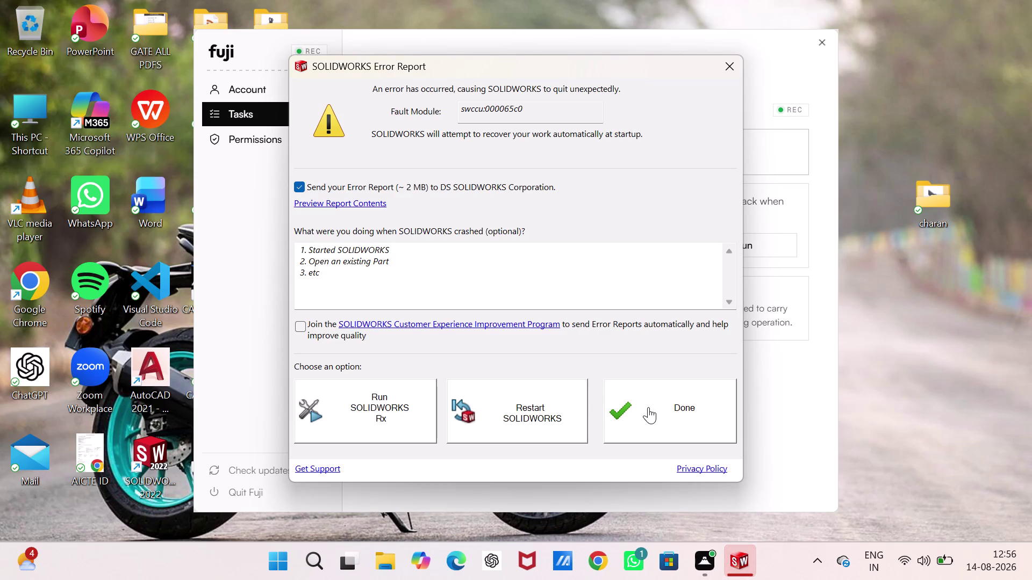
click(648, 407)
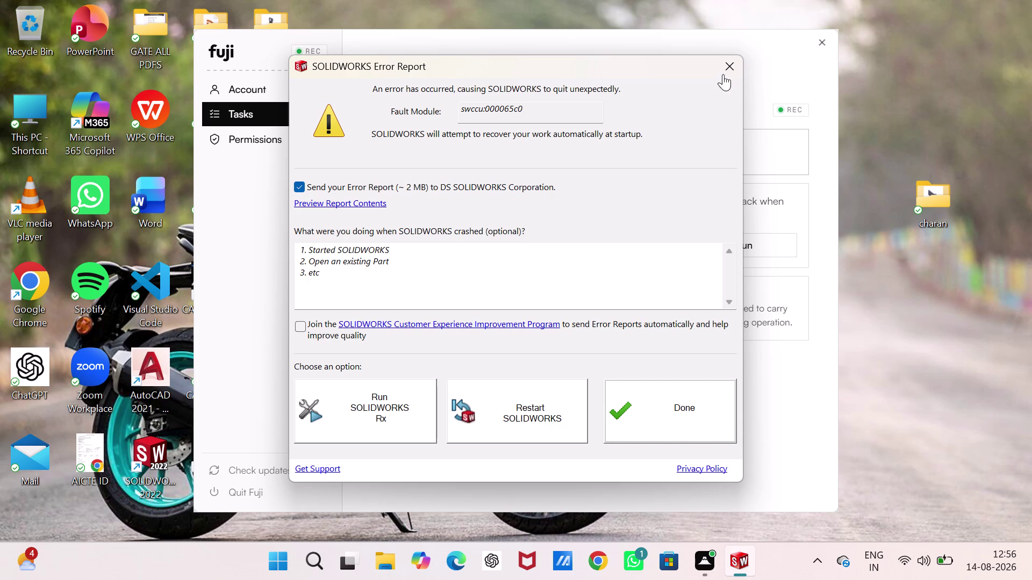
click(628, 413)
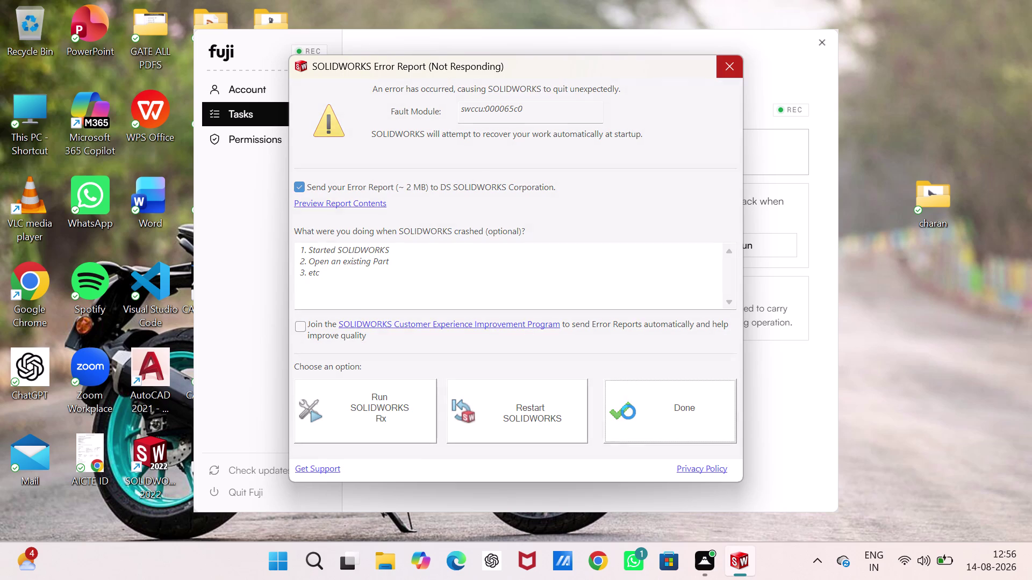